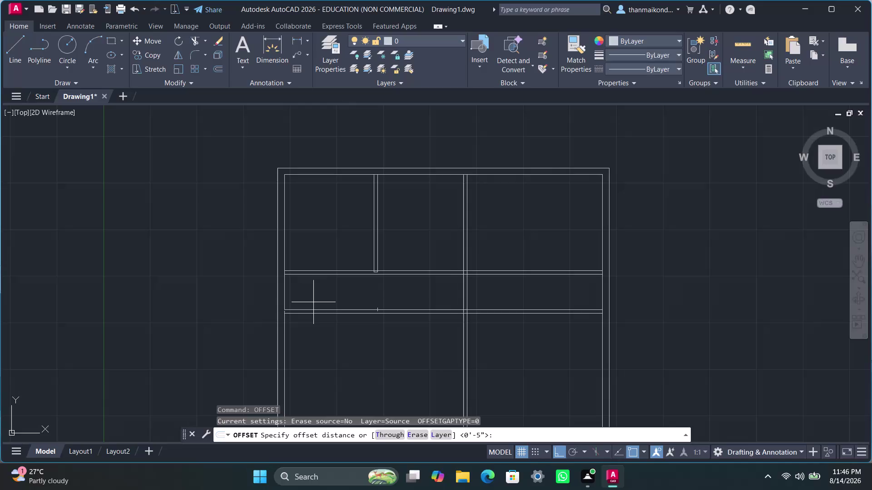
Offset the left inner wall line 5' to the right.
text(5')
key(Return)
click(285, 294)
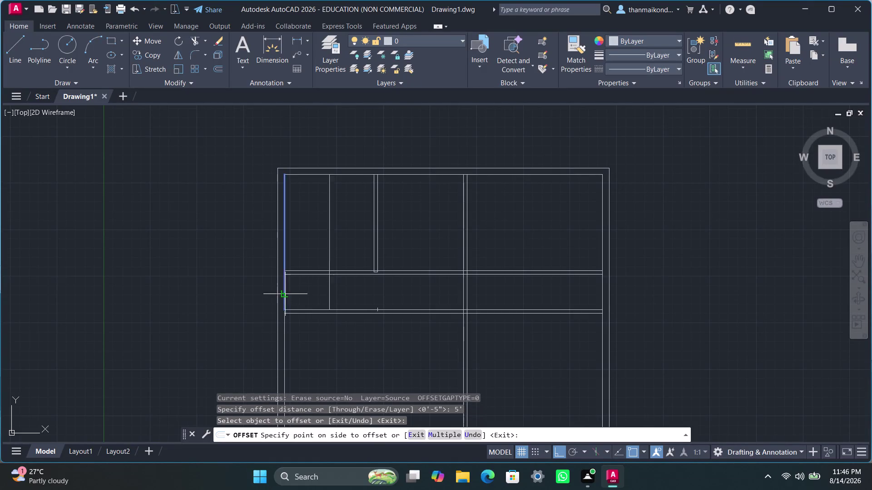
click(348, 291)
key(Escape)
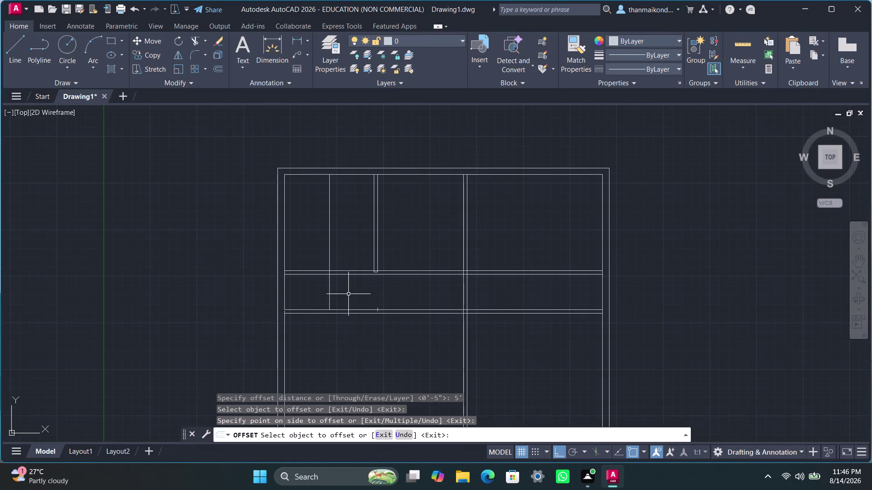
key(Escape)
Offset the new line 4.5" to the right to form the wall thickness.
key(o)
text(ffset)
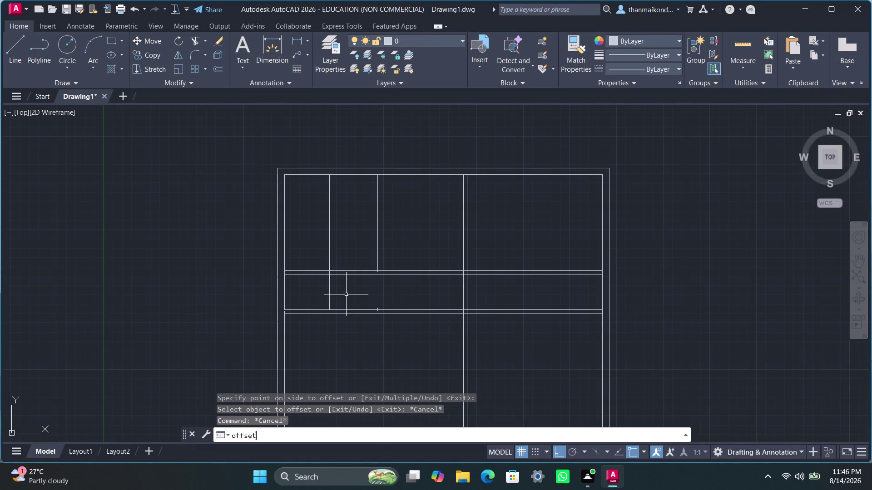
key(Return)
text(4)
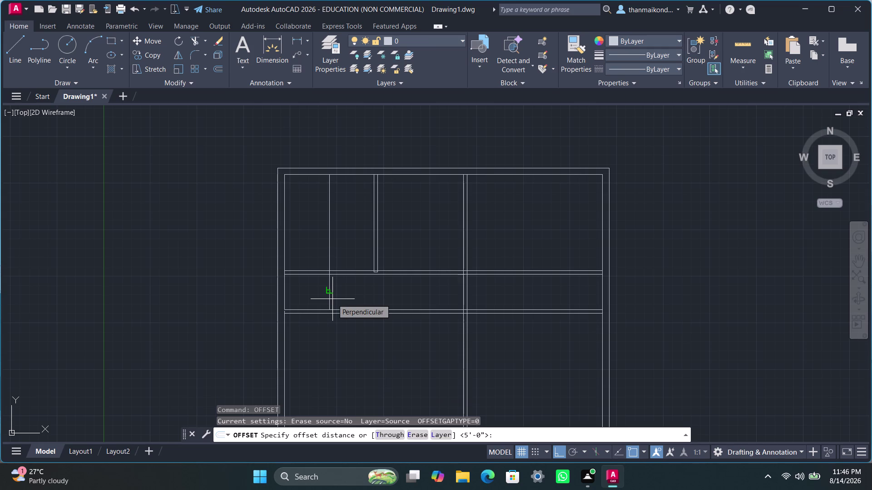
text(.5")
key(Return)
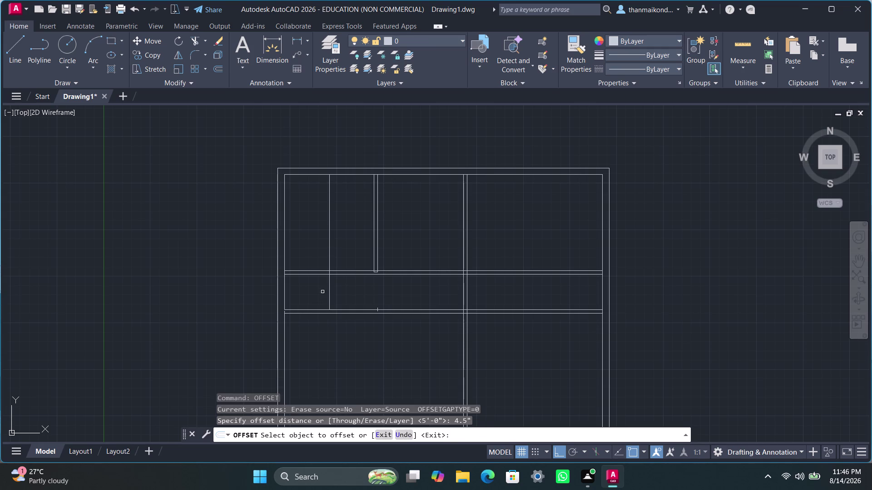
click(330, 287)
click(341, 288)
key(Escape)
key(Escape)
key(Escape)
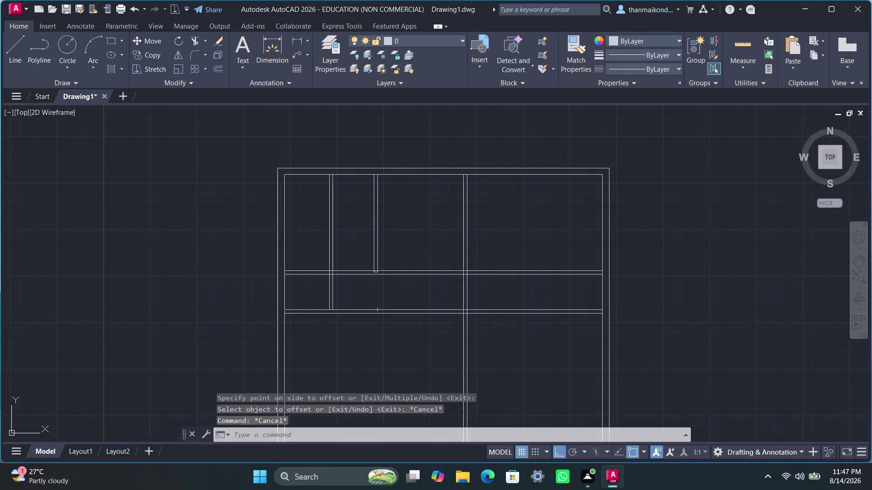
Trim the new wall and the middle band lines between rooms with fence selections.
text(trim)
key(Return)
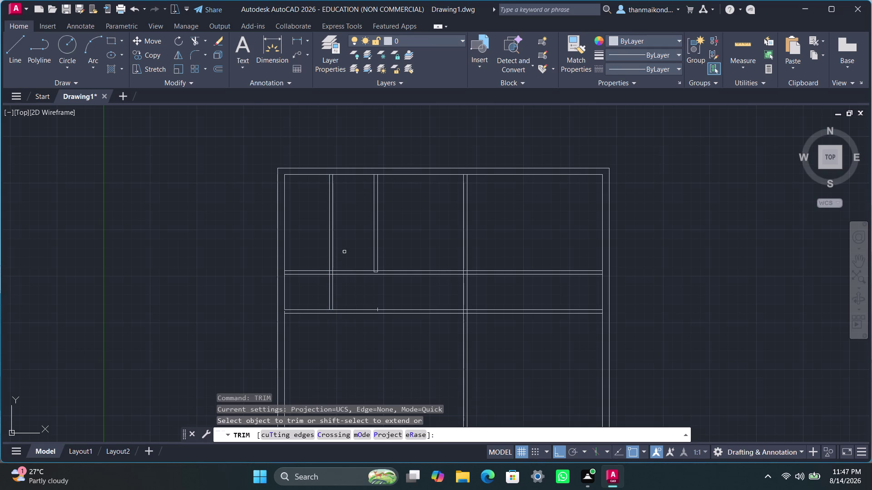
drag(310, 241, 356, 280)
drag(409, 261, 409, 283)
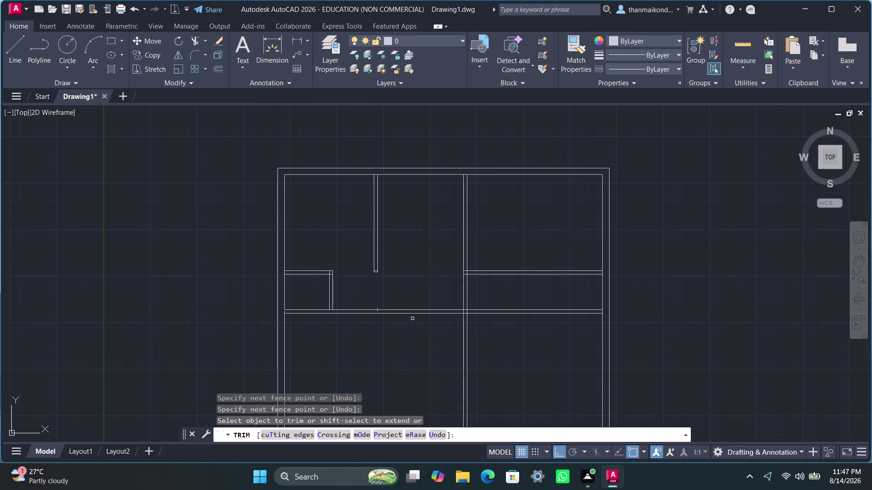
key(Escape)
key(Escape)
key(Escape)
key(Escape)
Trim away the leftover segment near the partition's lower end.
scroll(up, 3)
scroll(up, 3)
key(space)
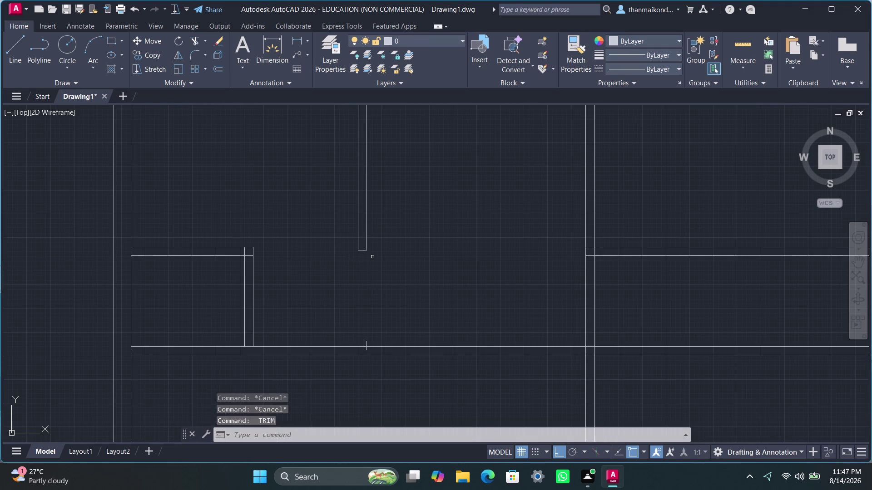
scroll(up, 3)
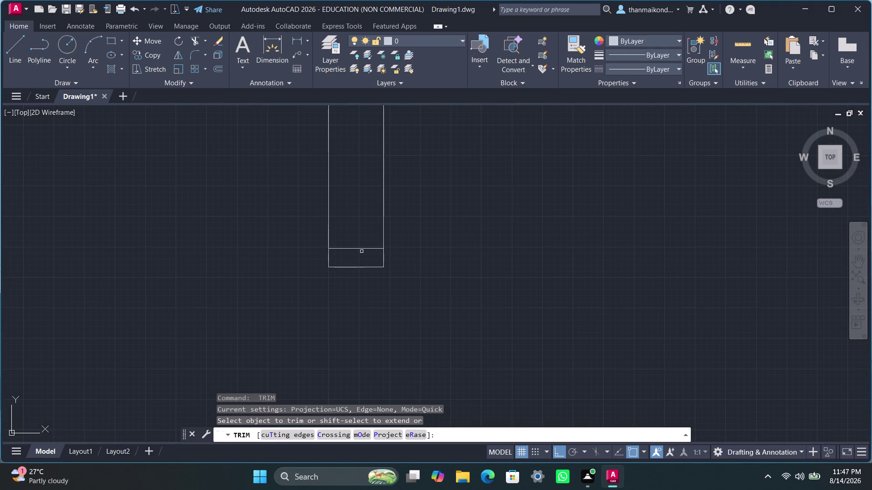
scroll(down, 3)
scroll(down, 3)
middle_drag(318, 314, 341, 315)
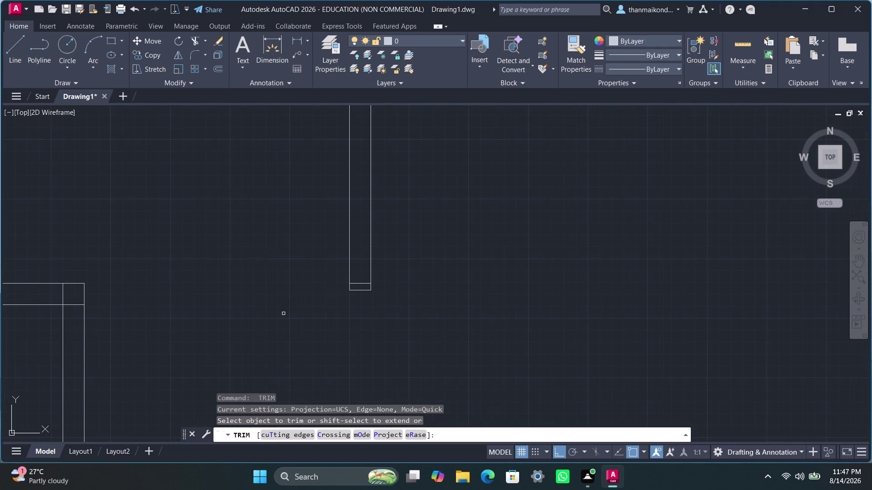
click(357, 291)
scroll(up, 3)
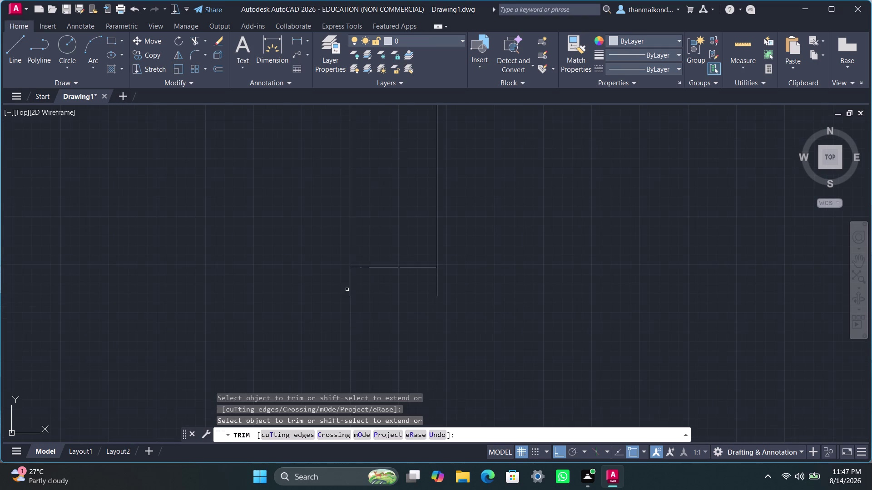
scroll(down, 3)
scroll(down, 3)
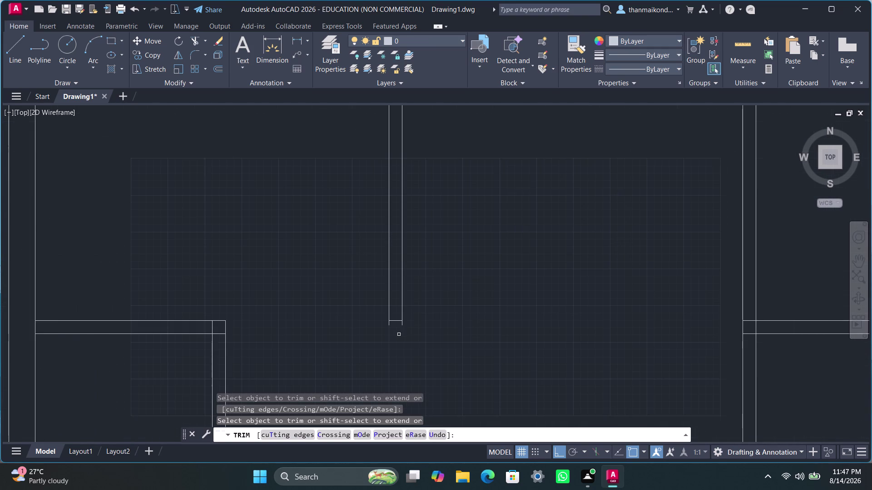
scroll(down, 3)
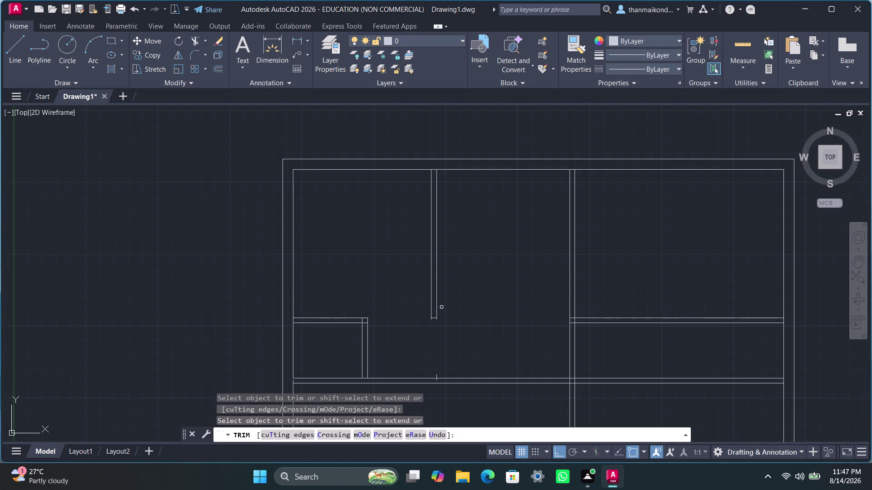
text(ext)
text(e)
key(Escape)
key(Escape)
key(Escape)
key(Escape)
key(Escape)
text(e)
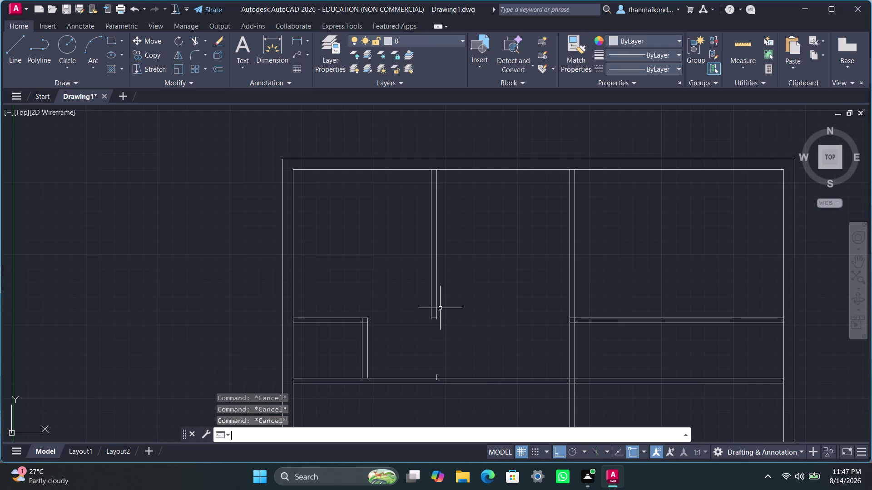
Extend the partition's left and right lines down to the lower corridor wall.
text(xtend)
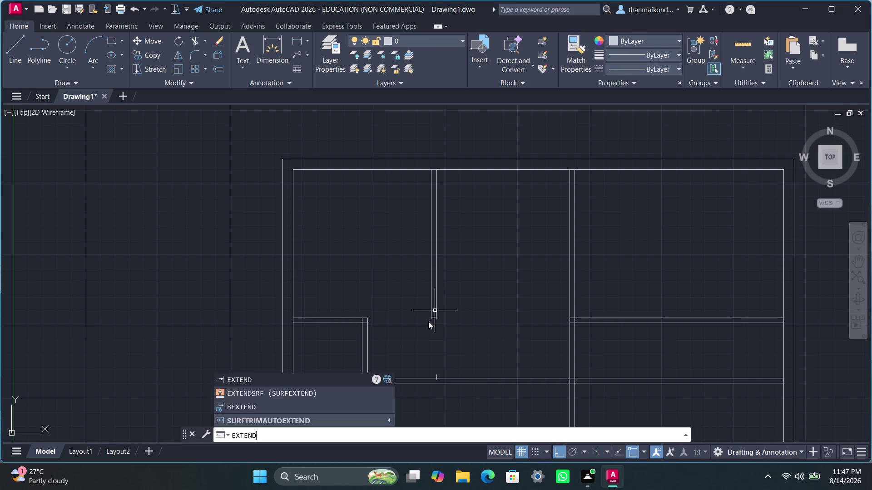
key(Return)
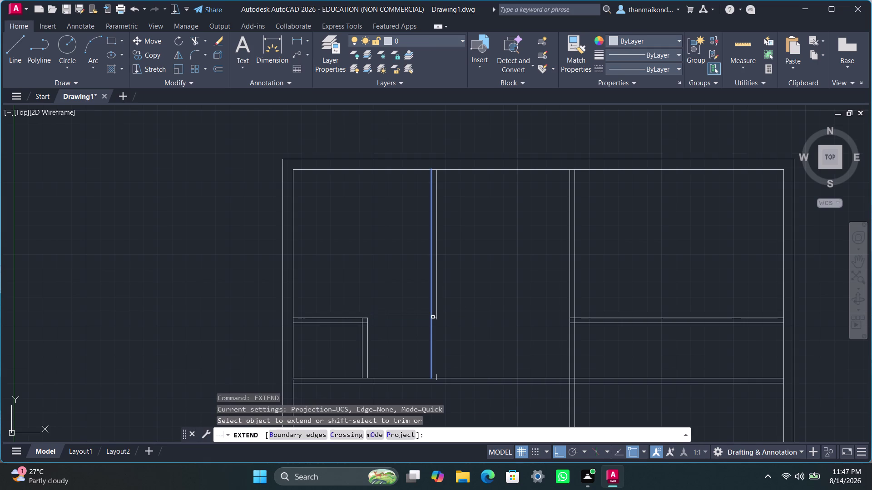
click(432, 317)
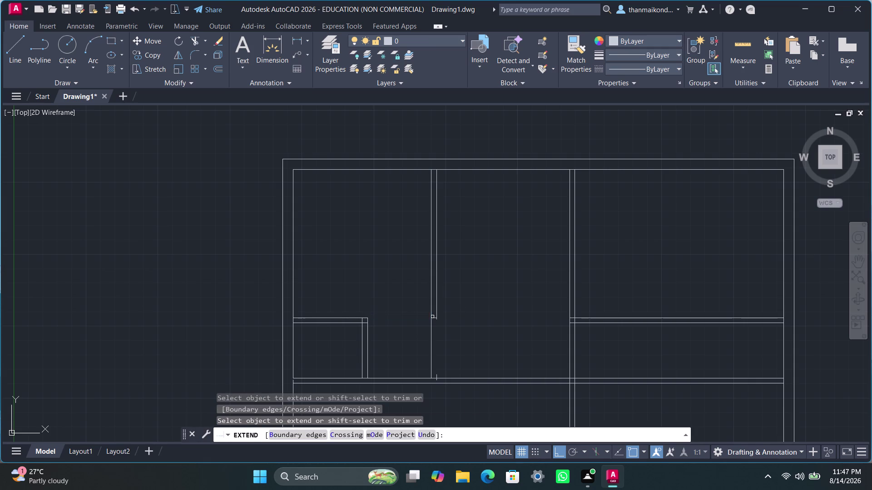
click(437, 313)
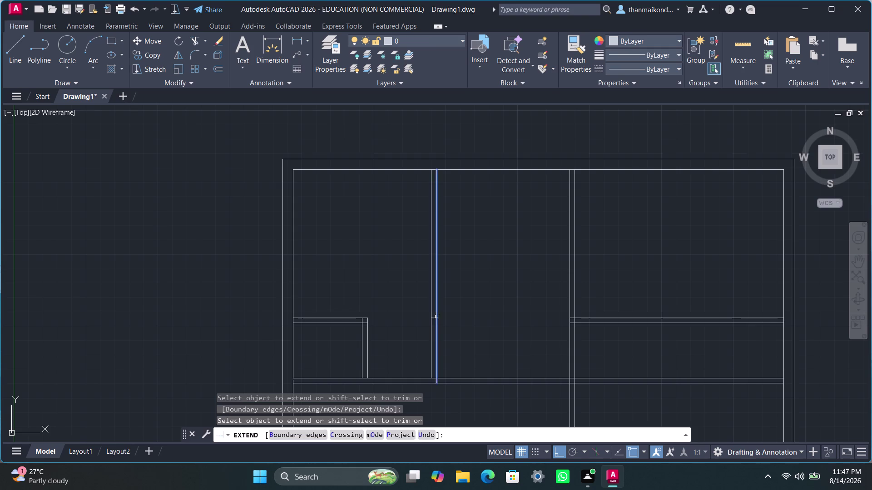
click(436, 371)
click(432, 368)
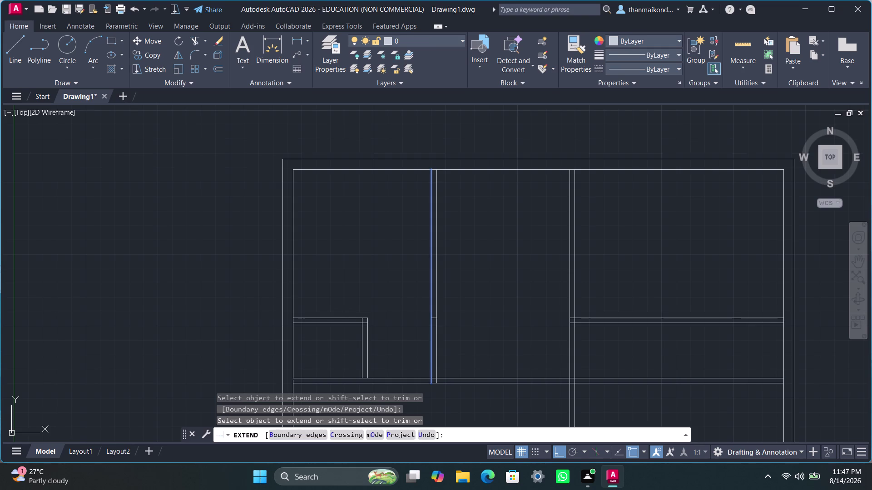
key(space)
double_click(450, 365)
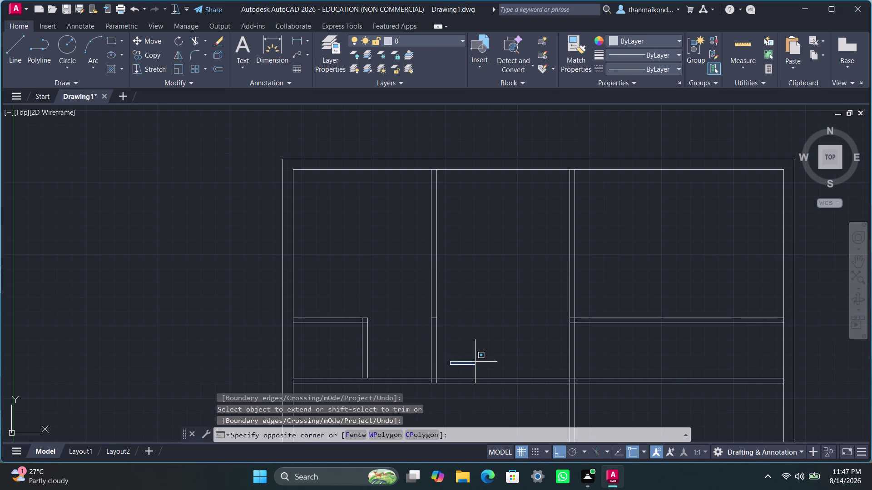
key(Escape)
key(Escape)
key(Escape)
key(Escape)
key(Escape)
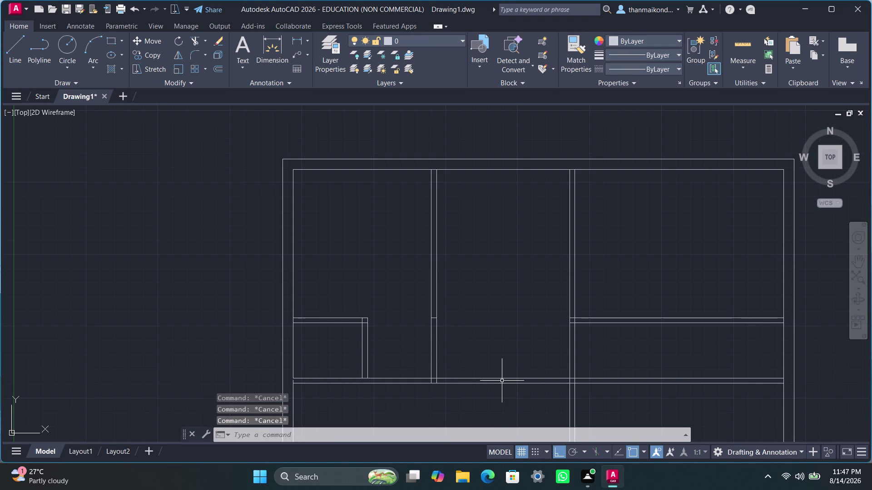
Trim the overlapping wall lines where the partition's foot meets the lower wall.
text(tri)
key(m)
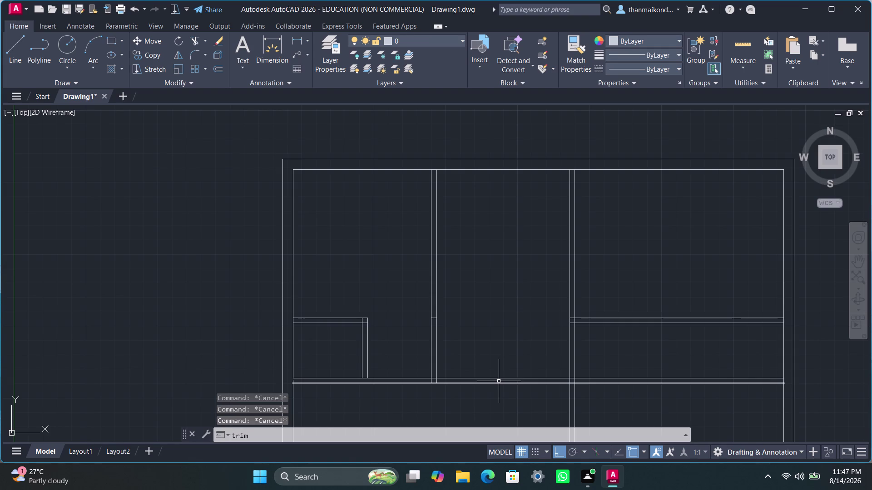
key(Return)
drag(498, 370, 500, 389)
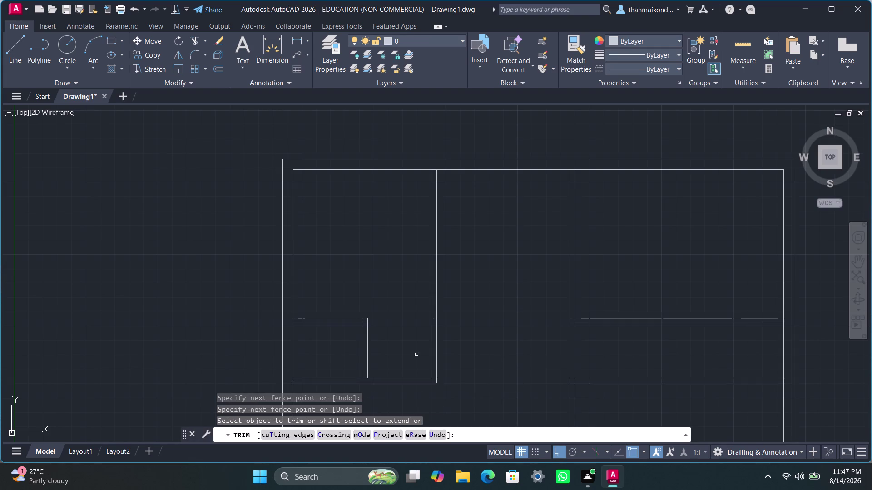
drag(417, 355, 443, 354)
scroll(up, 3)
drag(420, 371, 428, 373)
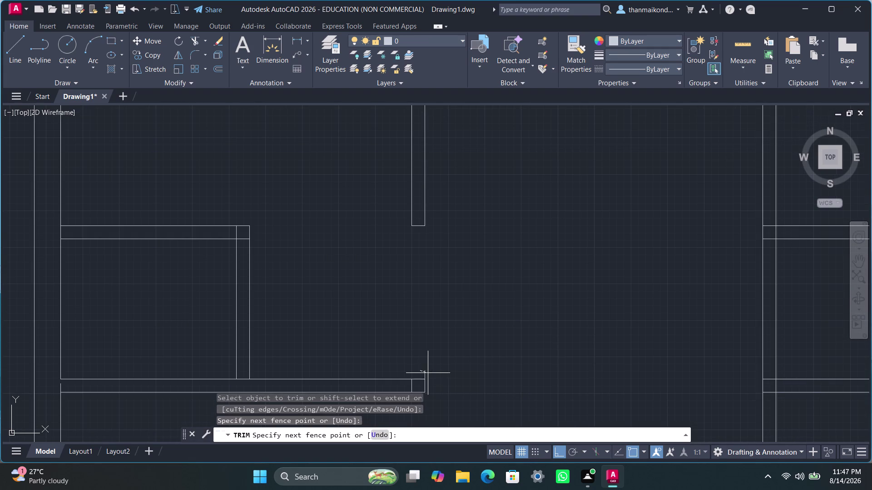
drag(428, 373, 432, 375)
scroll(up, 3)
drag(403, 383, 430, 388)
scroll(down, 3)
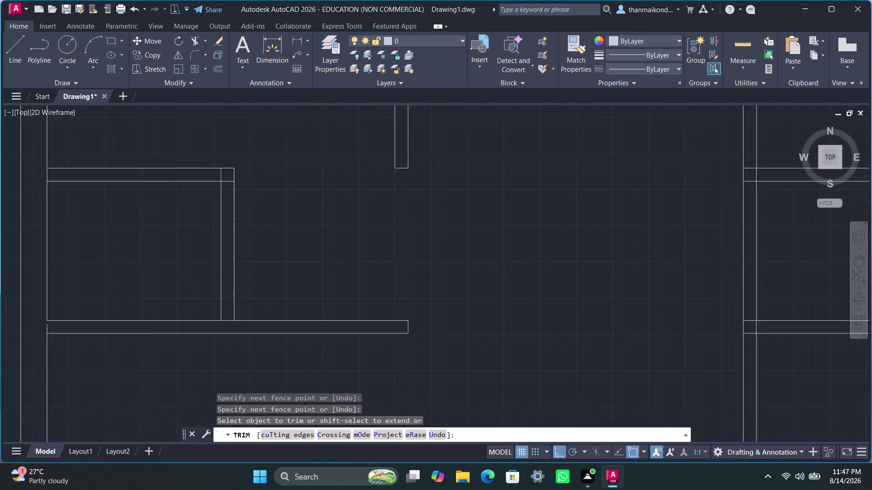
scroll(up, 3)
Trim the small room's wall lines, undoing one excess cut in its top wall.
drag(285, 295, 283, 320)
scroll(down, 3)
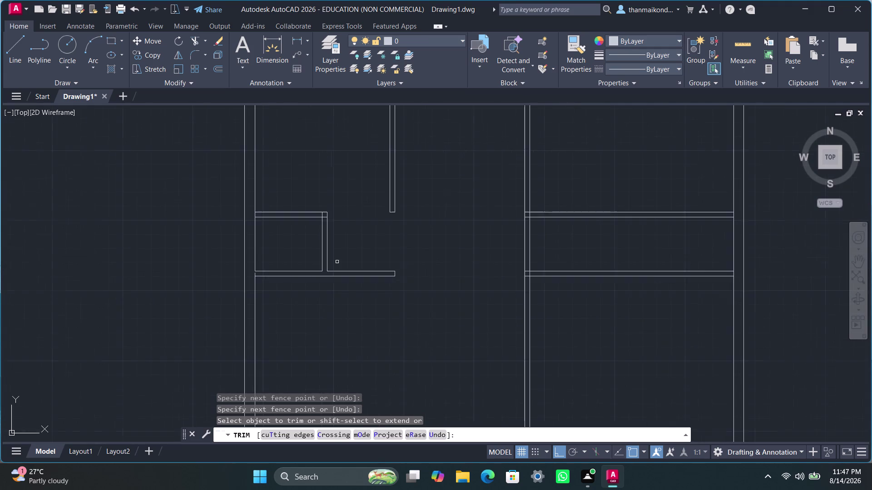
scroll(down, 3)
middle_drag(353, 261, 371, 279)
scroll(up, 3)
drag(352, 237, 357, 237)
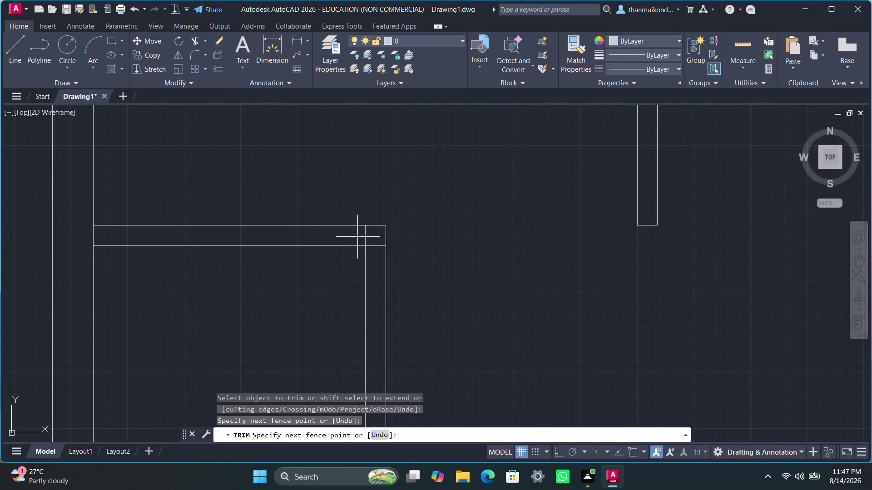
drag(357, 237, 363, 235)
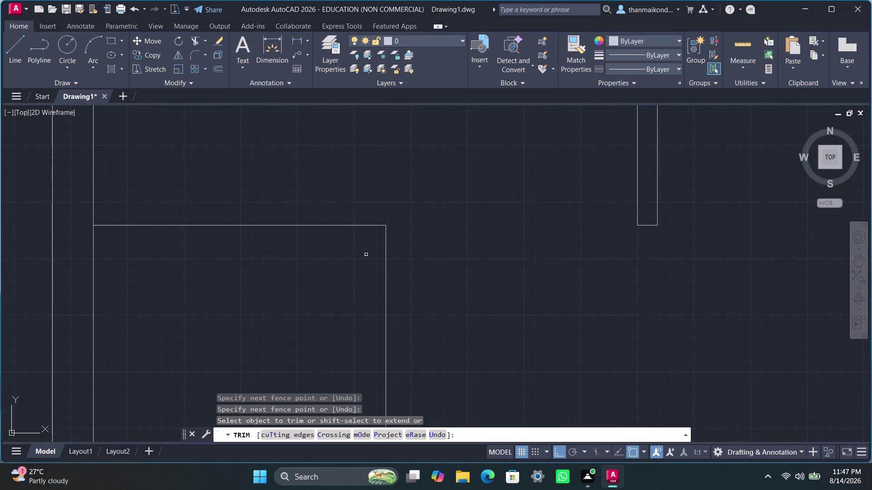
key(ctrl+z)
scroll(down, 3)
middle_drag(370, 272, 378, 303)
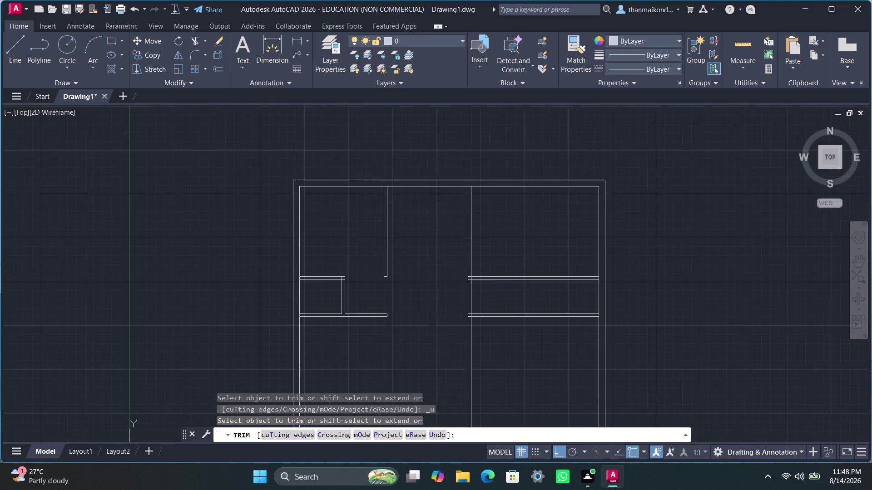
scroll(up, 3)
scroll(up, 3)
Cut the opening in the small room's top wall and trim the remaining wall junctions.
drag(328, 267, 361, 281)
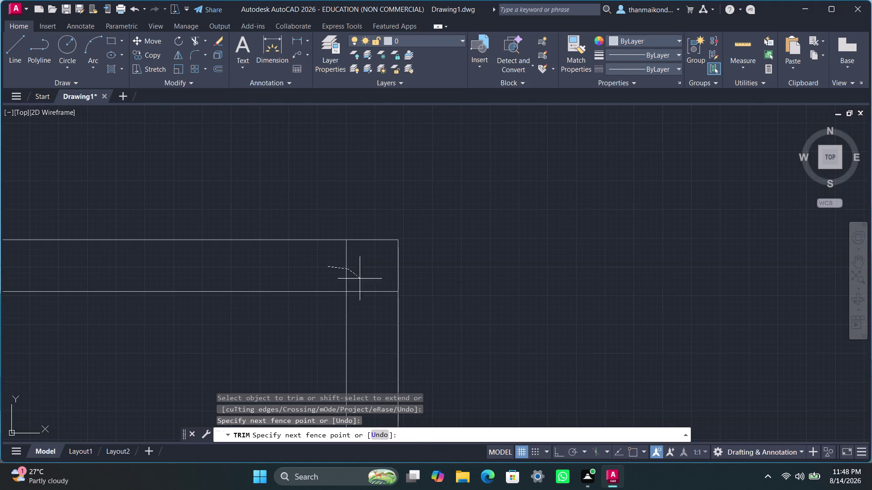
drag(362, 281, 371, 300)
scroll(down, 3)
middle_drag(279, 329, 391, 322)
scroll(up, 3)
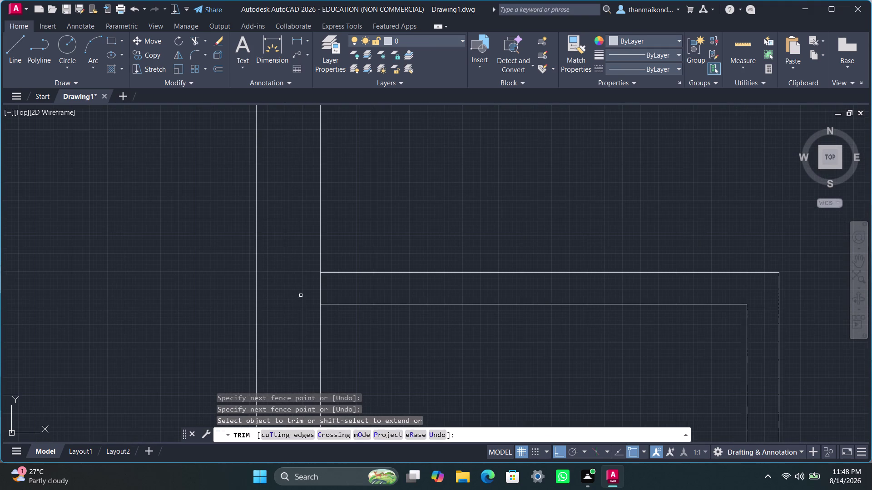
drag(300, 296, 354, 284)
scroll(down, 3)
middle_drag(375, 333, 375, 302)
scroll(up, 3)
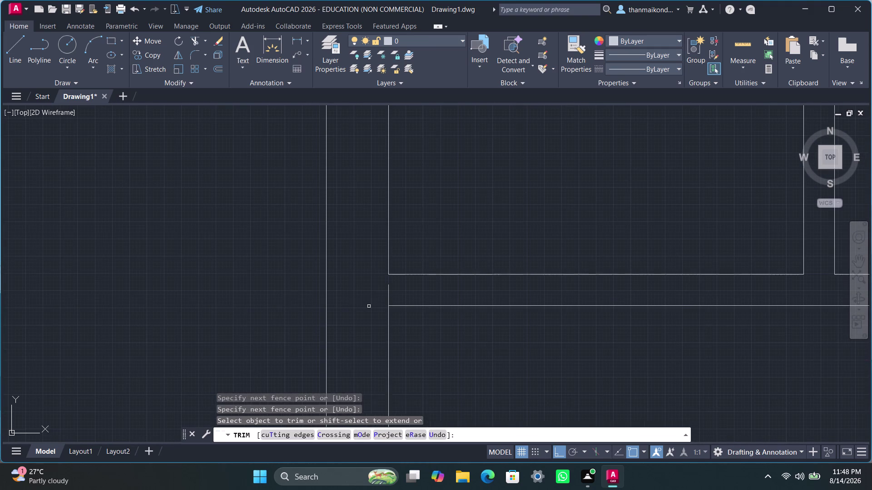
drag(370, 300, 409, 295)
scroll(down, 3)
middle_drag(477, 346, 388, 337)
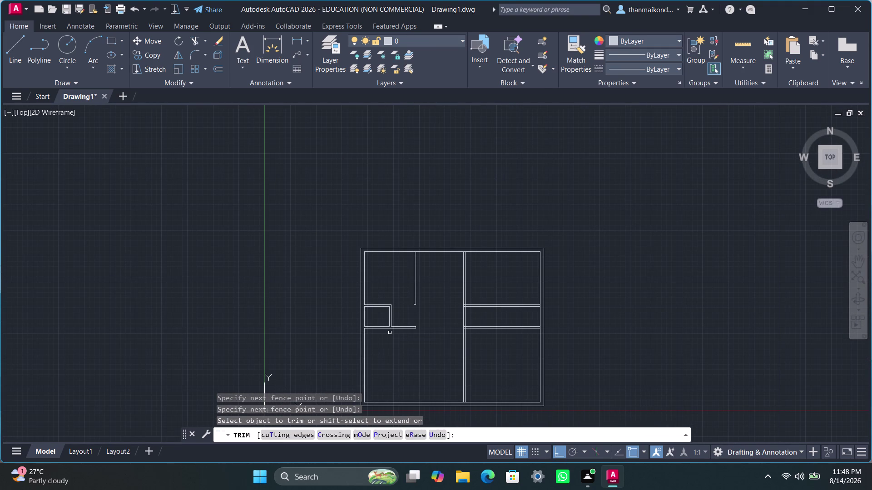
middle_drag(454, 310, 424, 318)
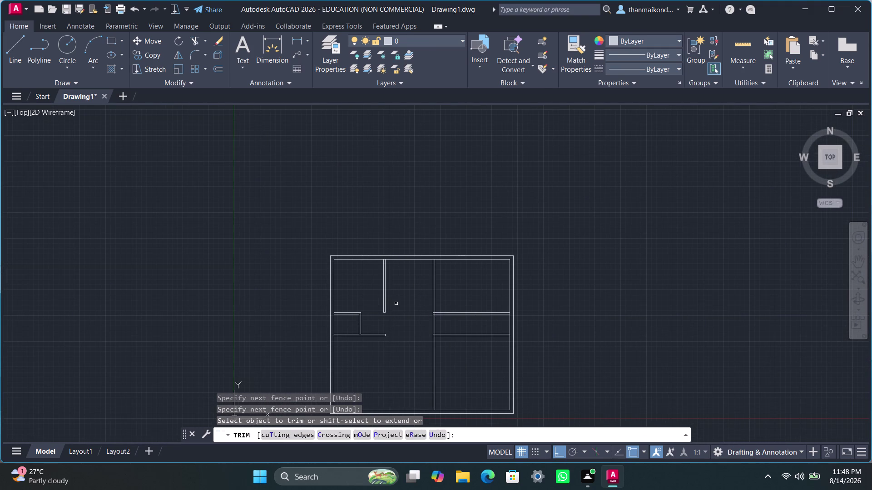
key(space)
key(space)
key(space)
scroll(up, 3)
scroll(up, 3)
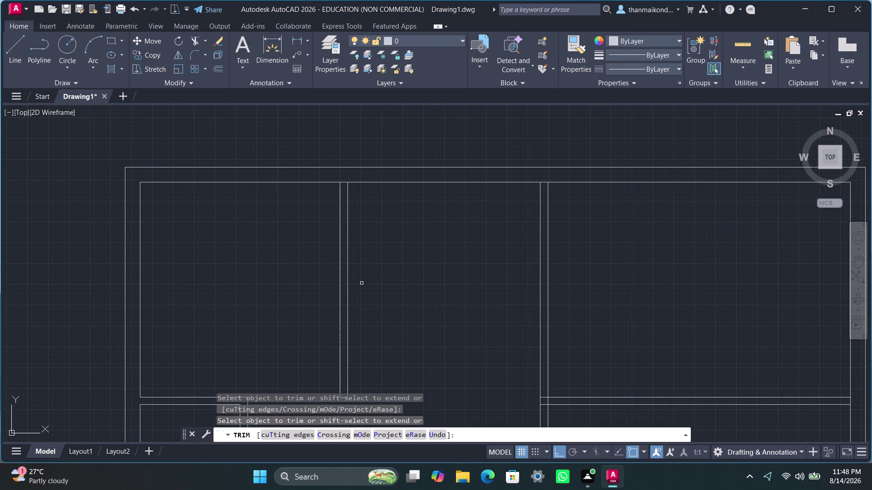
Offset the inner wall line 9'6" to the right to start the new partition.
key(Escape)
key(Escape)
key(Escape)
key(o)
text(ff)
key(Return)
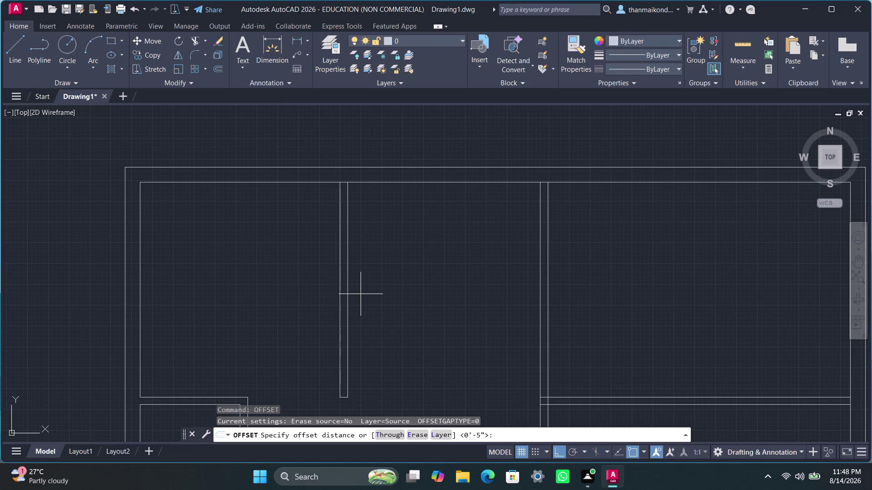
text(9')
key(6)
key(shift+quotedbl)
key(Return)
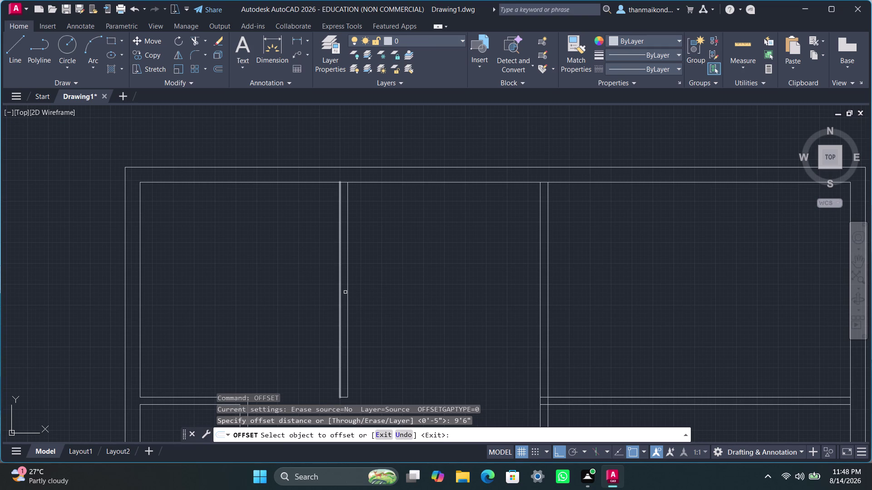
click(348, 288)
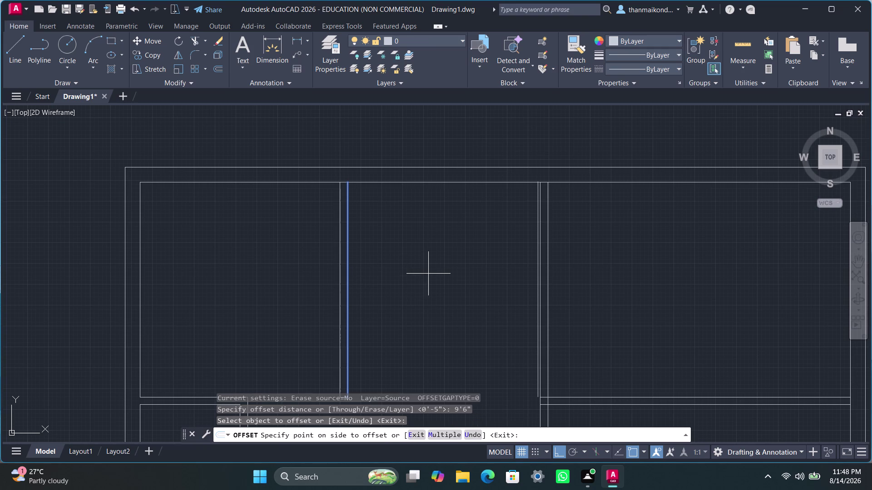
click(429, 274)
key(ctrl+z)
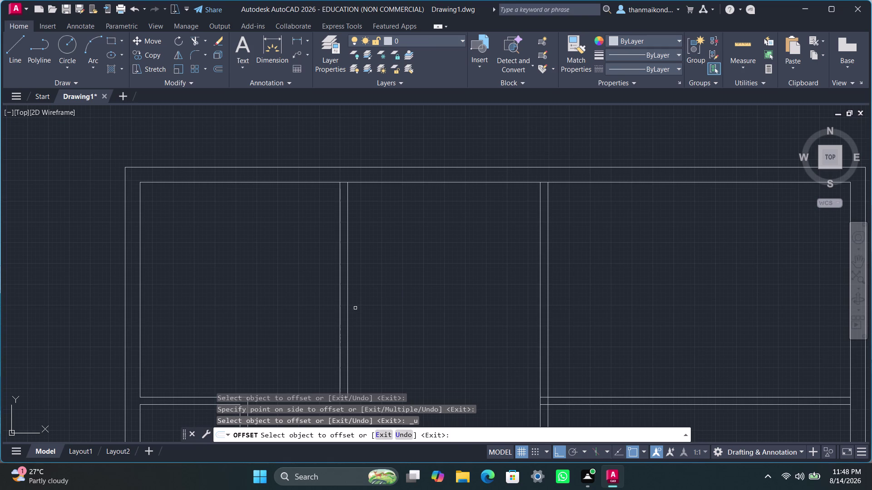
click(349, 310)
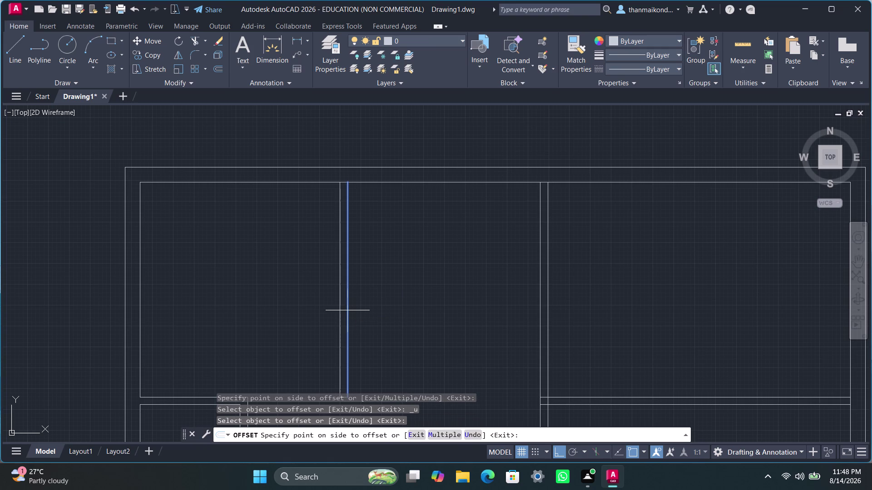
click(357, 312)
key(space)
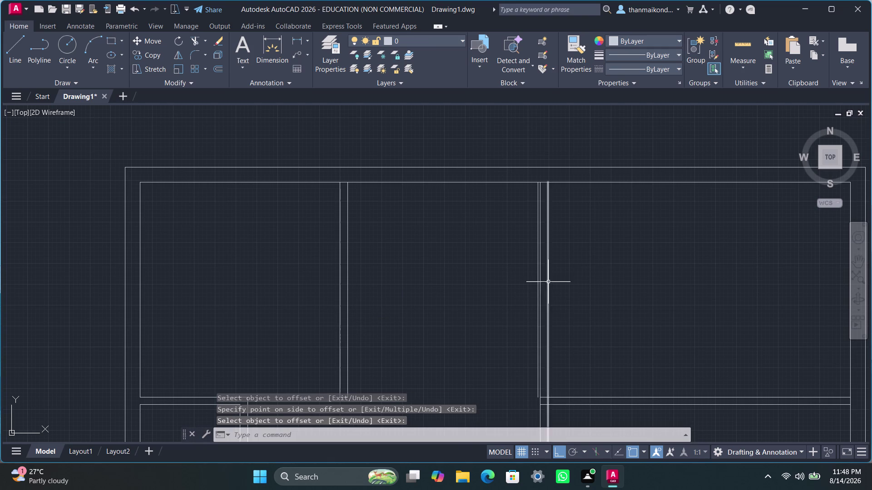
Delete the two unwanted extra lines near the new partition.
scroll(up, 3)
scroll(up, 3)
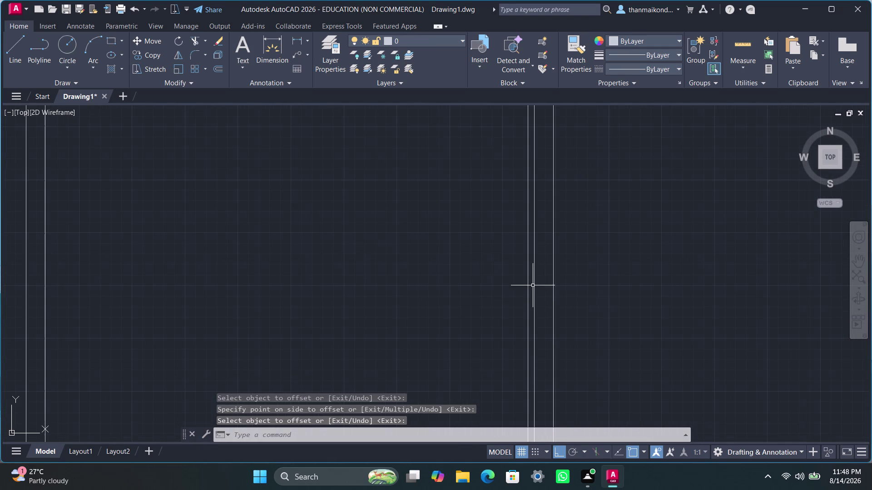
click(534, 279)
key(Delete)
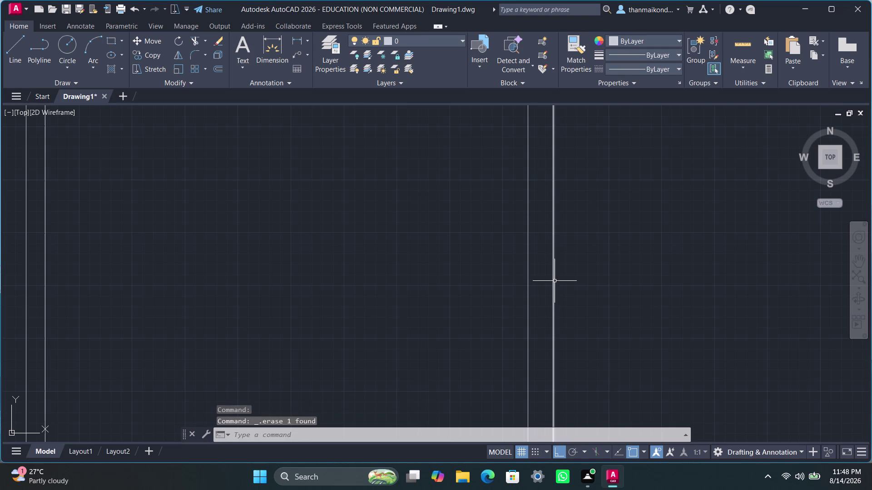
click(554, 281)
key(Delete)
scroll(down, 3)
scroll(up, 3)
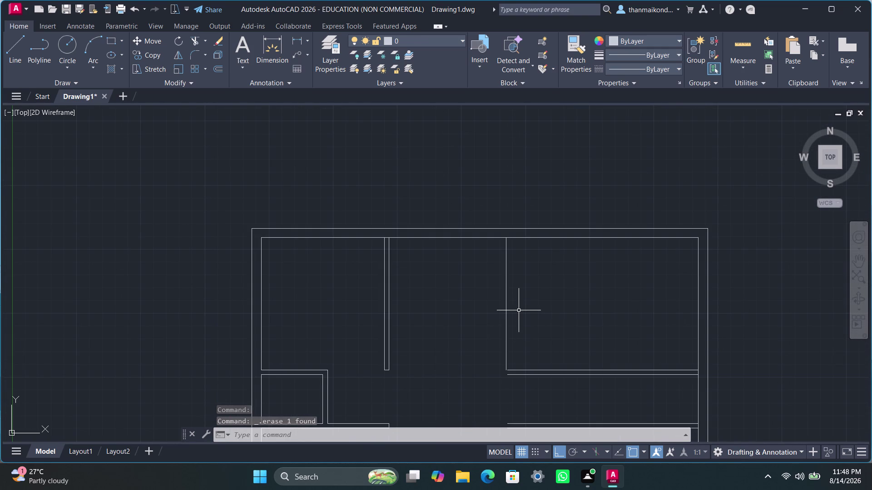
Offset the new partition line 4.5" to give the wall its thickness.
key(Escape)
key(Escape)
key(o)
text(ff)
key(Return)
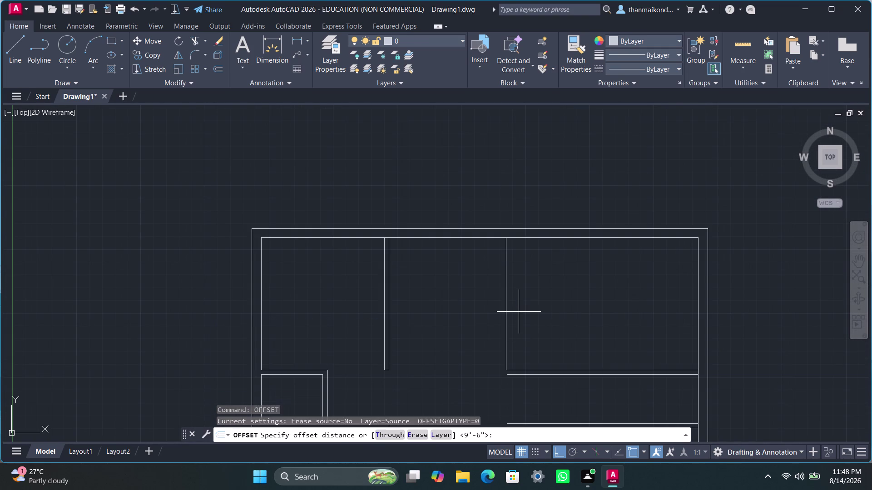
key(4)
text(.5)
key(shift+quotedbl)
key(Return)
click(507, 307)
click(528, 304)
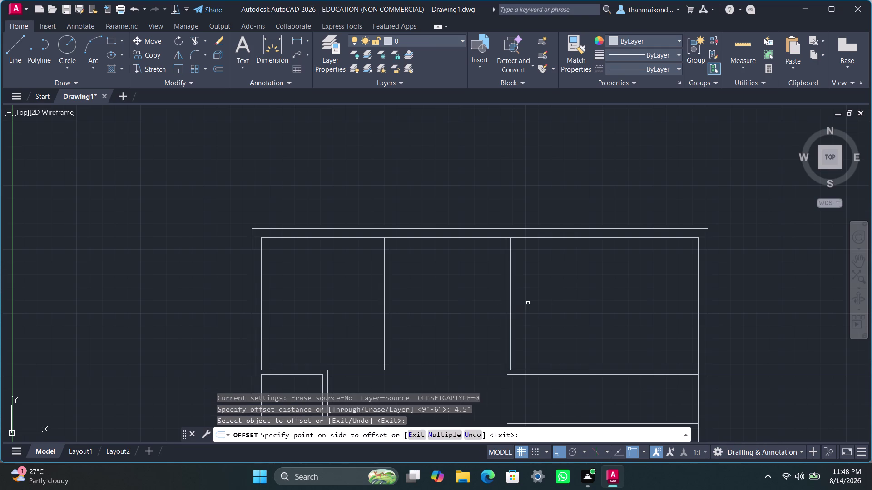
key(space)
Erase the leftover horizontal lines crossing the new 4.5" partition.
click(540, 374)
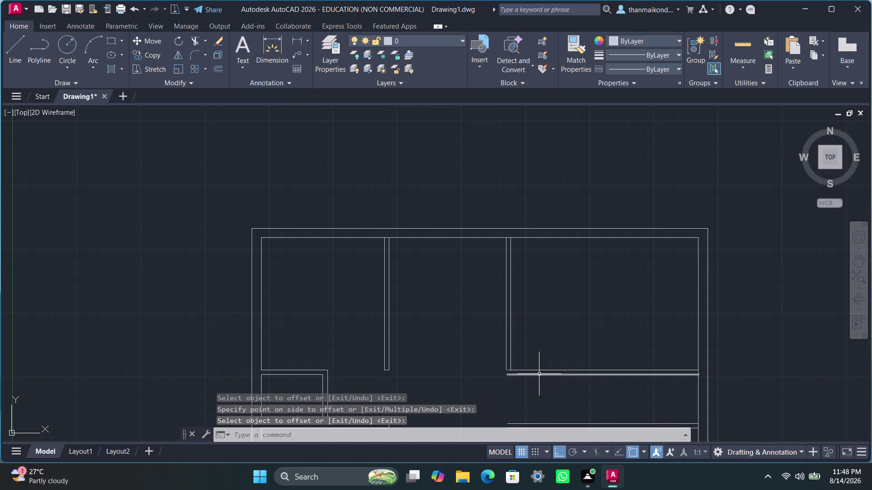
key(Delete)
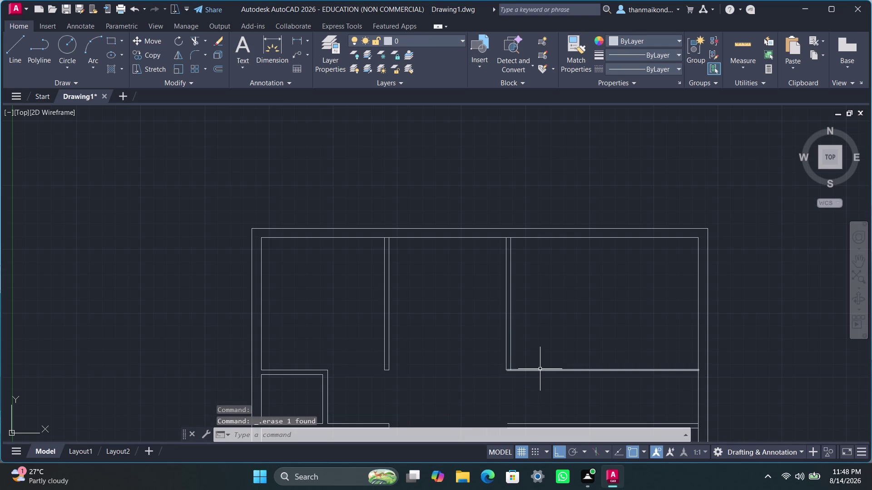
click(539, 369)
key(Delete)
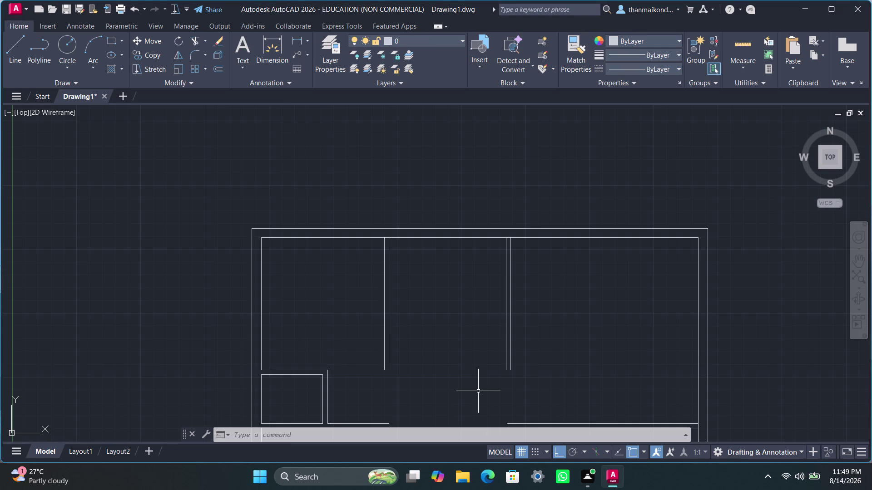
scroll(down, 3)
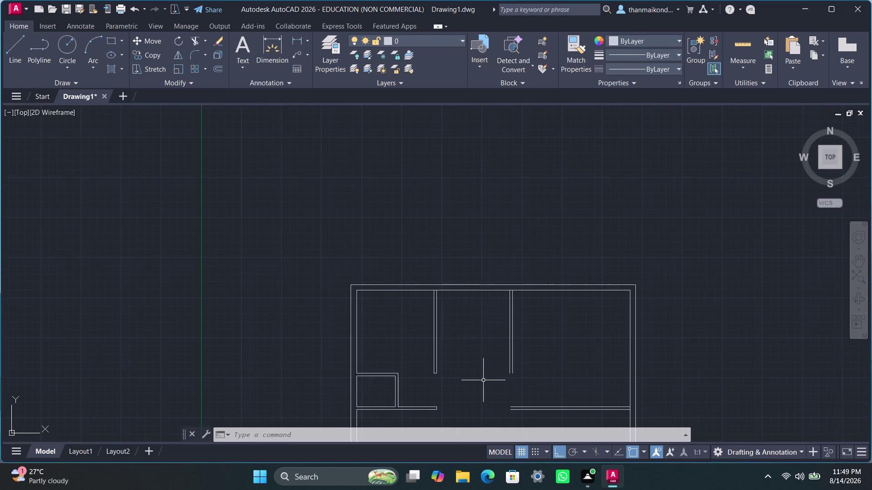
middle_drag(484, 380, 455, 362)
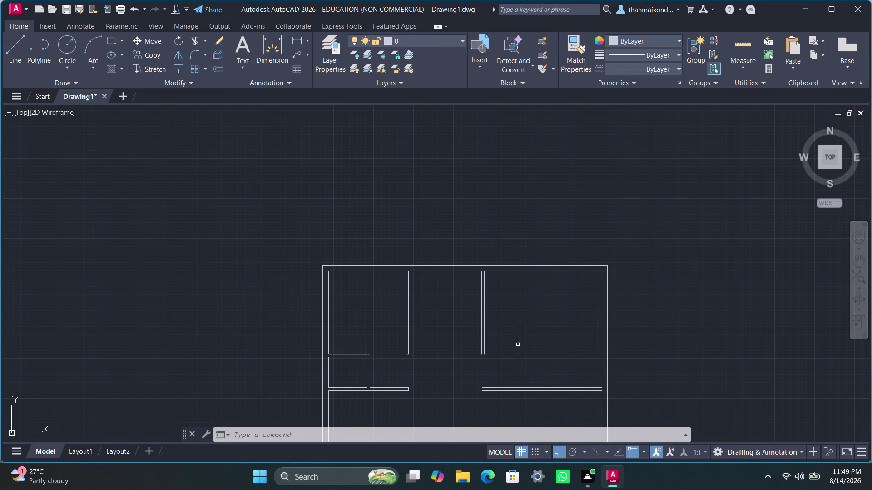
Offset the right partition line and the inner top wall line 15' each.
key(o)
text(f)
text(f)
key(Return)
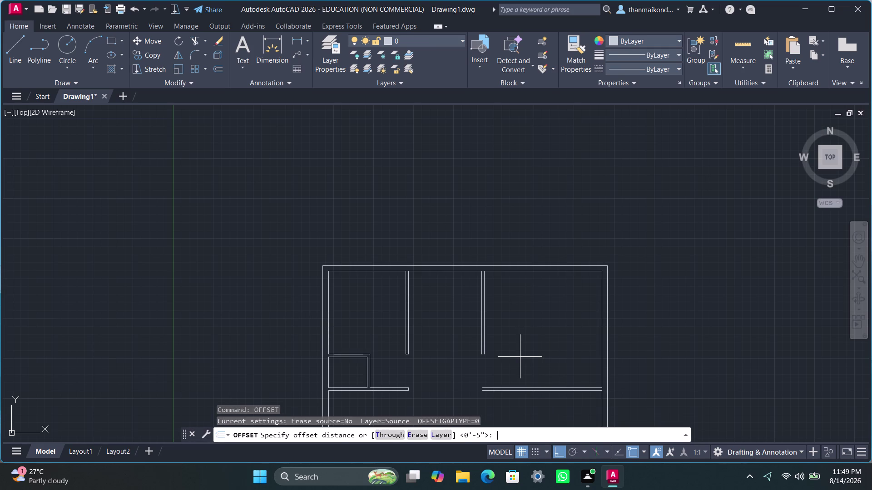
text(15)
key(apostrophe)
key(Return)
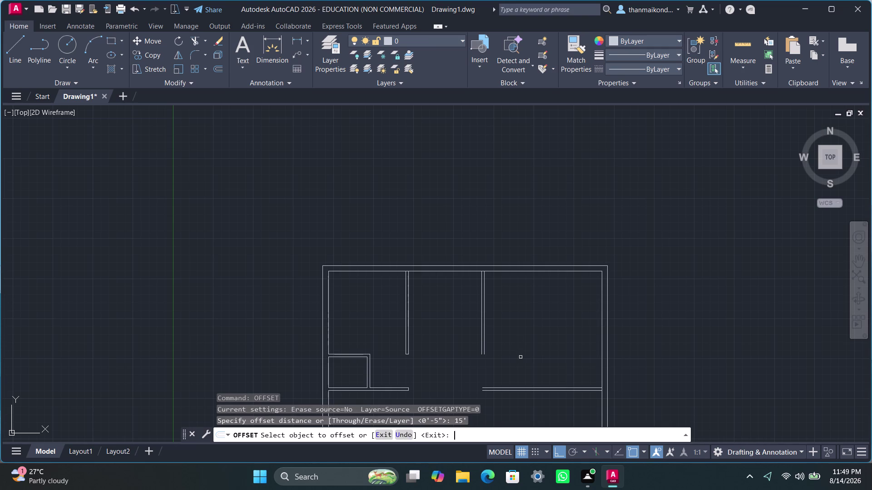
click(484, 327)
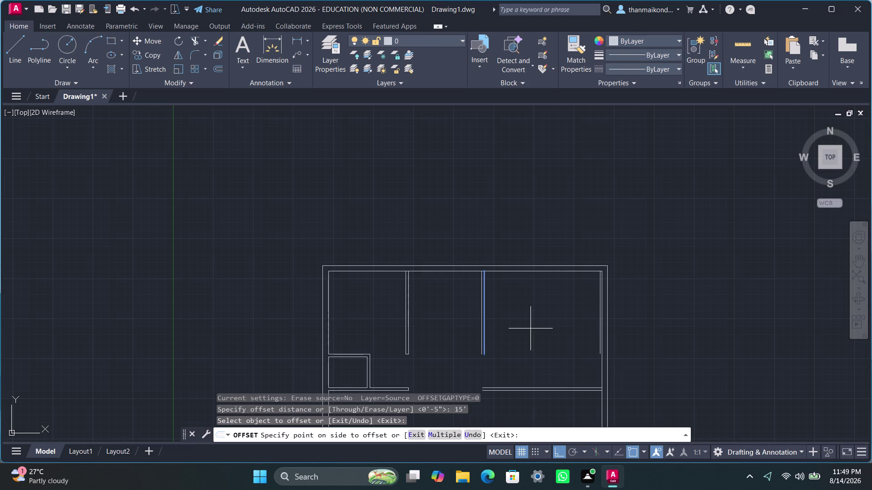
click(532, 330)
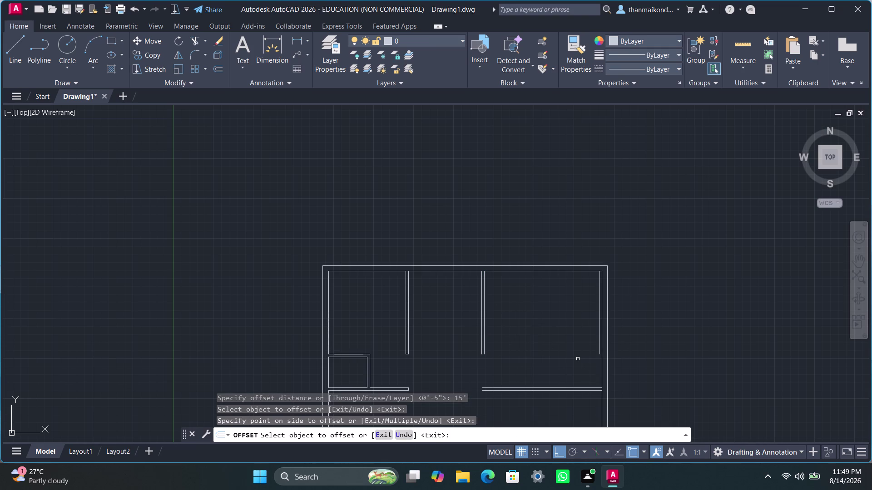
click(544, 272)
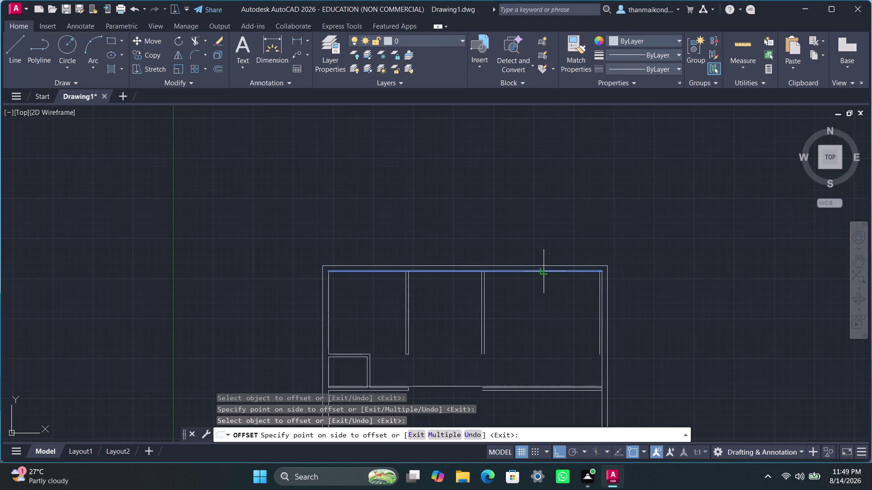
click(545, 337)
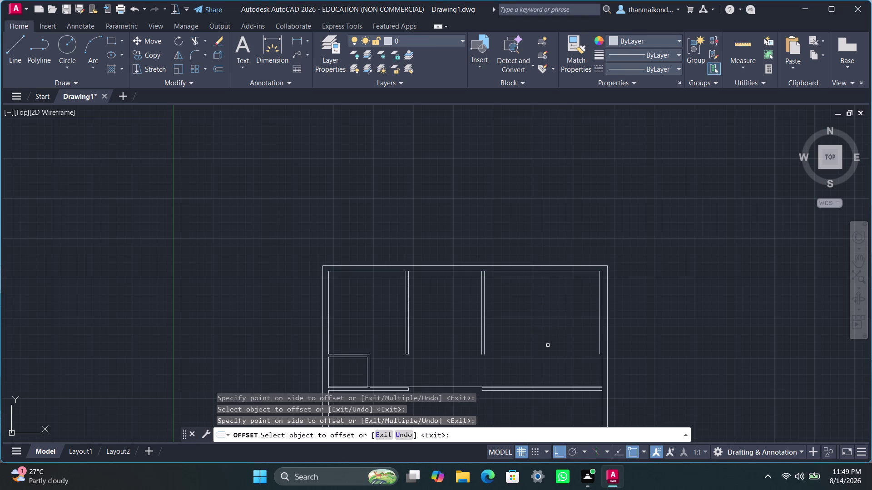
key(space)
Delete an unwanted horizontal line in the upper rooms.
scroll(up, 3)
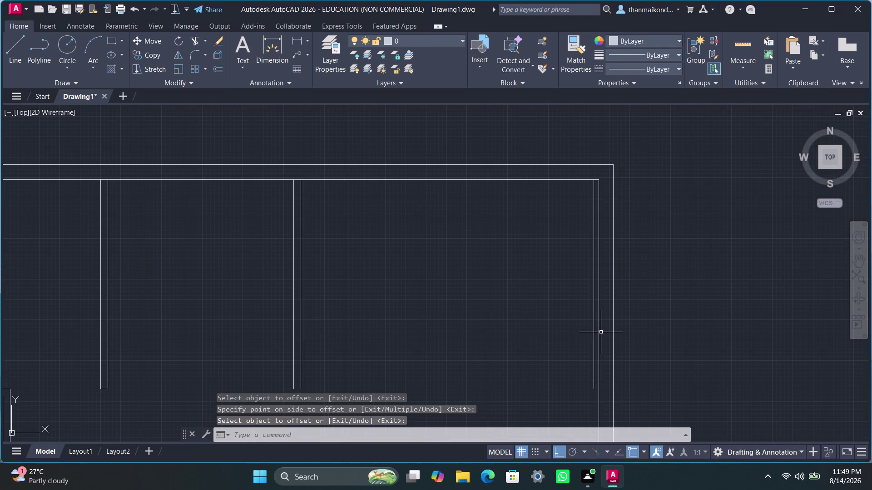
scroll(down, 3)
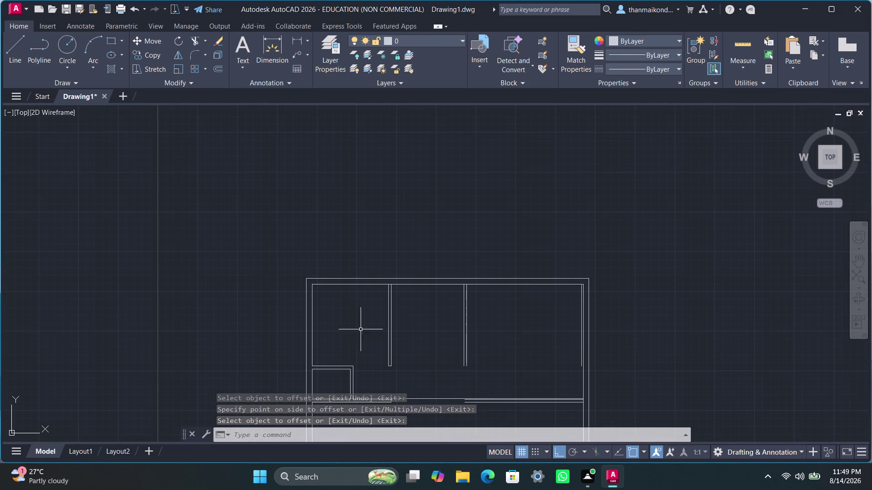
scroll(down, 3)
middle_drag(448, 313, 448, 313)
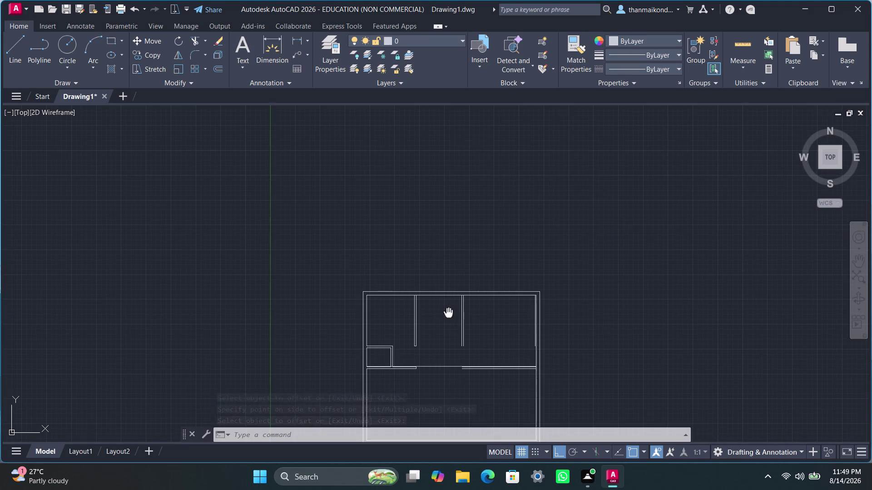
middle_drag(448, 313, 436, 272)
scroll(up, 3)
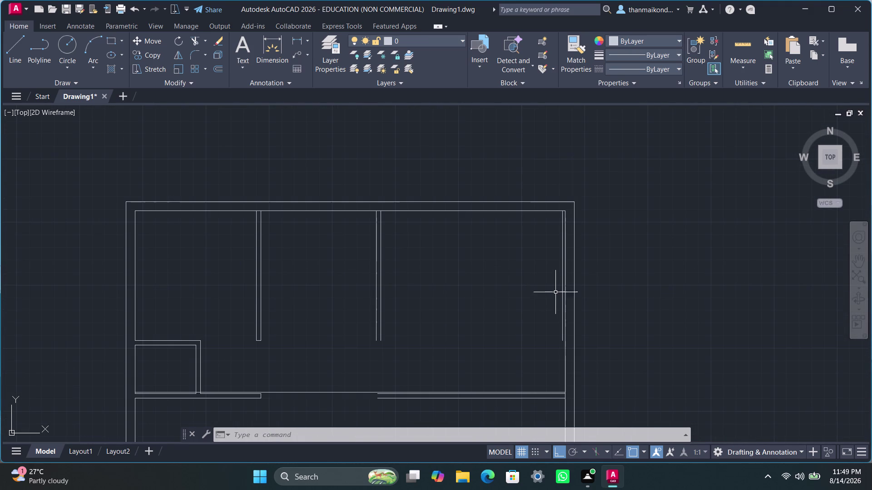
click(561, 279)
key(Delete)
Erase the stray wall line at the cross wall to leave the doorway gap.
scroll(down, 3)
middle_drag(501, 362, 498, 336)
scroll(up, 3)
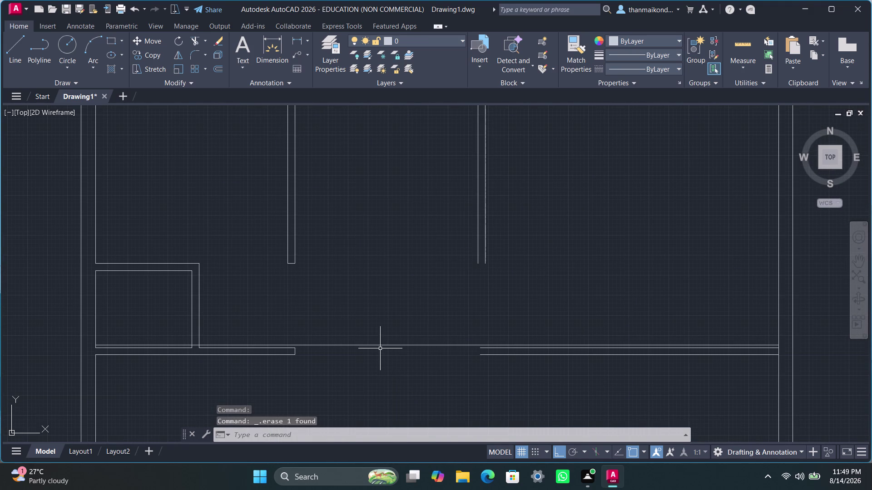
click(377, 345)
key(Delete)
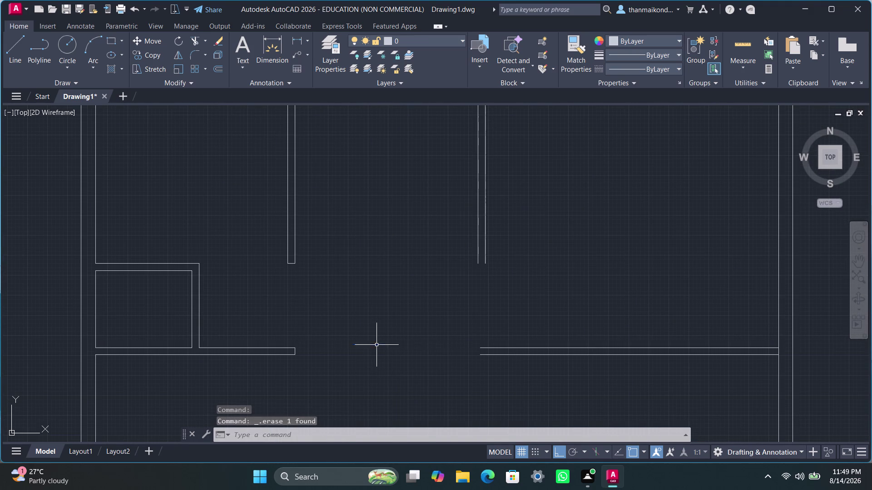
scroll(down, 3)
middle_drag(392, 337, 377, 319)
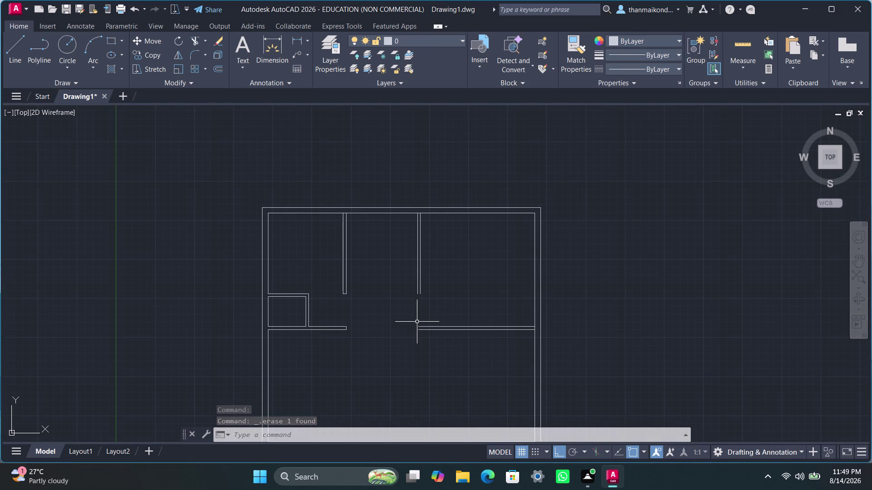
scroll(up, 3)
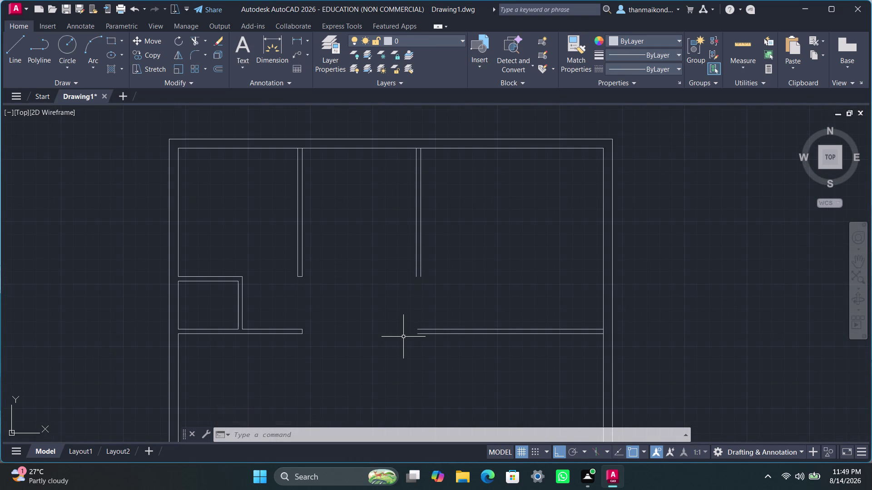
Extend the right wall's left line and the horizontal wall line until they meet.
key(e)
text(xt)
text(en)
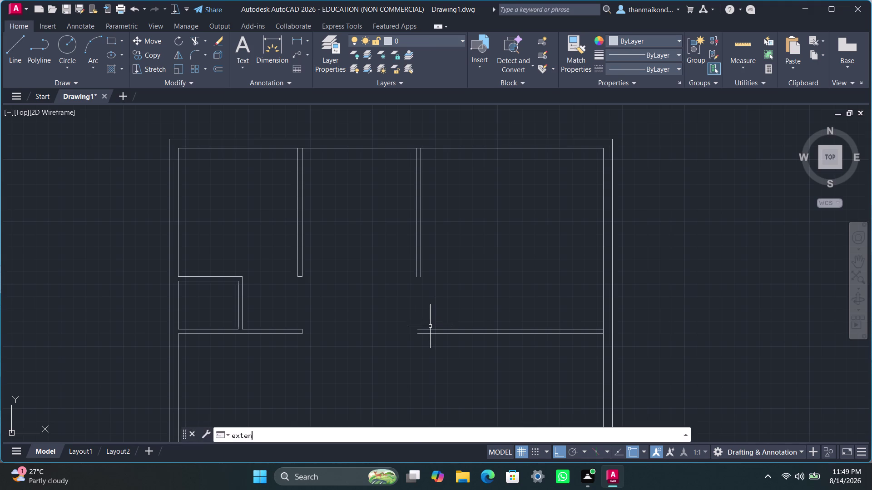
key(d)
key(Return)
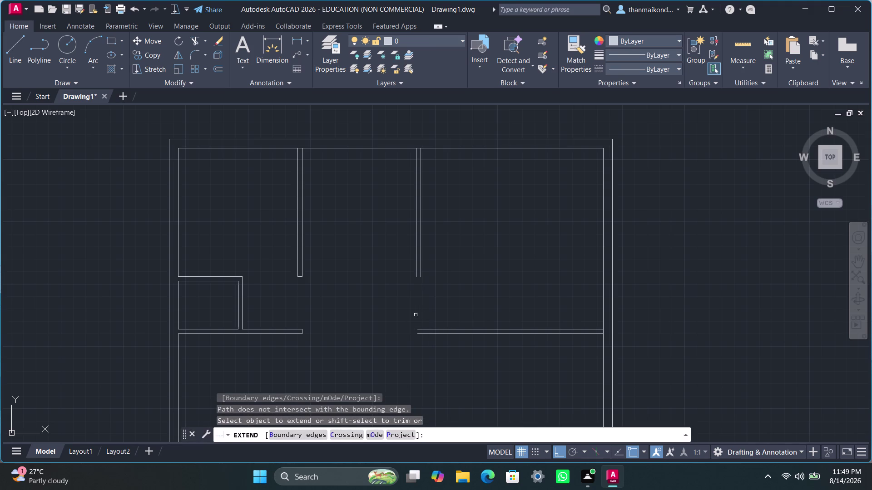
click(417, 330)
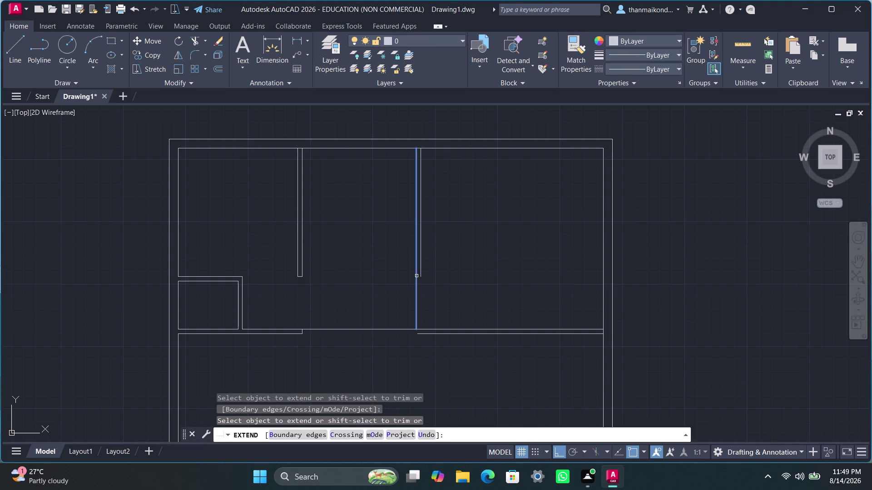
click(415, 276)
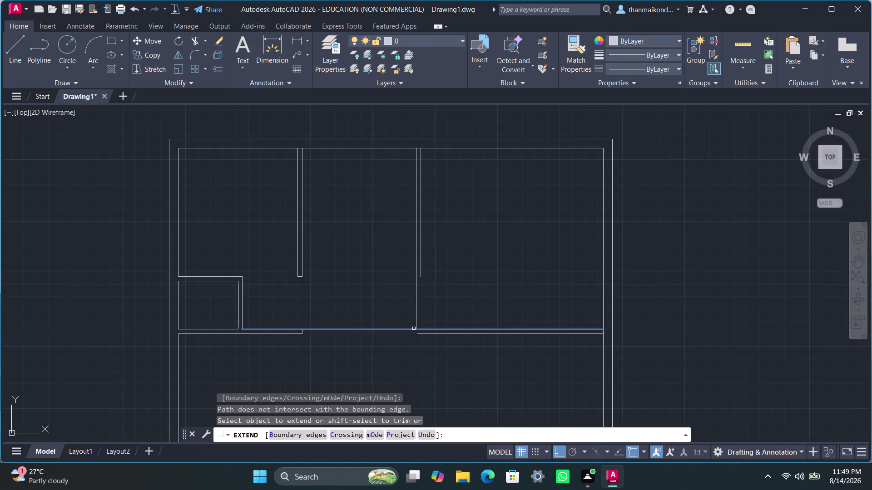
click(421, 334)
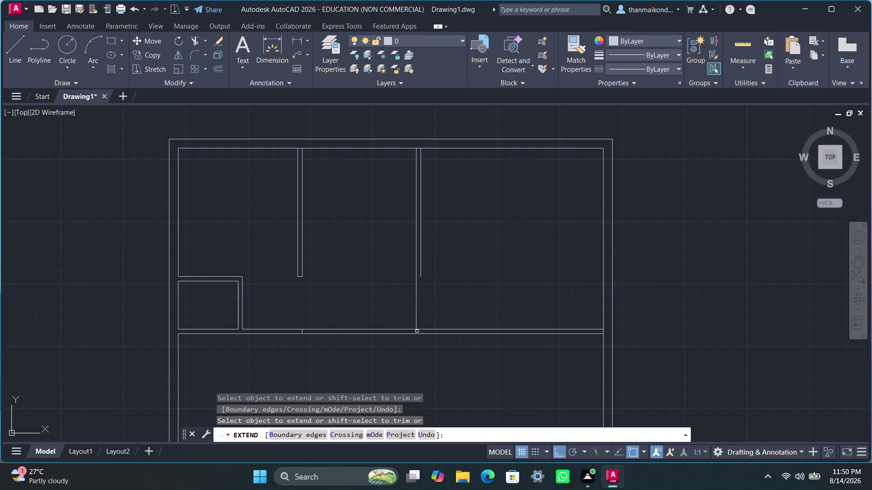
click(417, 327)
key(Escape)
key(Escape)
key(Escape)
key(Escape)
Trim the extra horizontal line left of the new corner.
text(t)
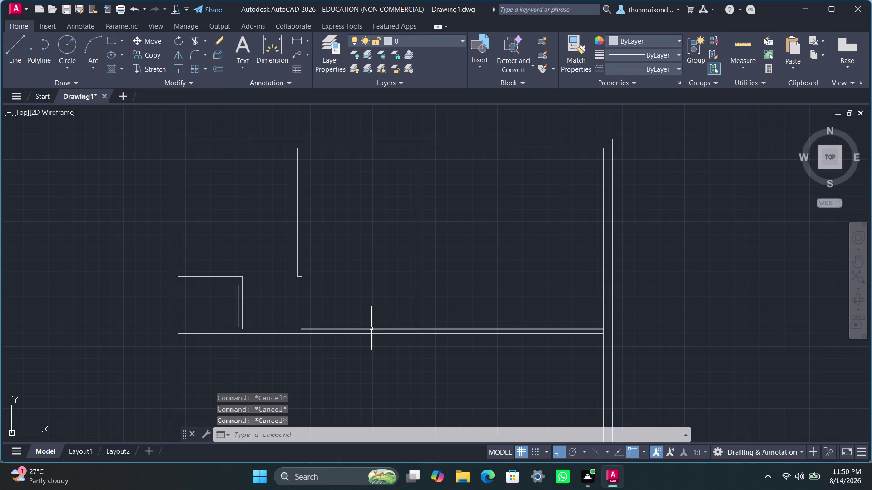
text(ri)
key(m)
key(Return)
drag(365, 321, 374, 352)
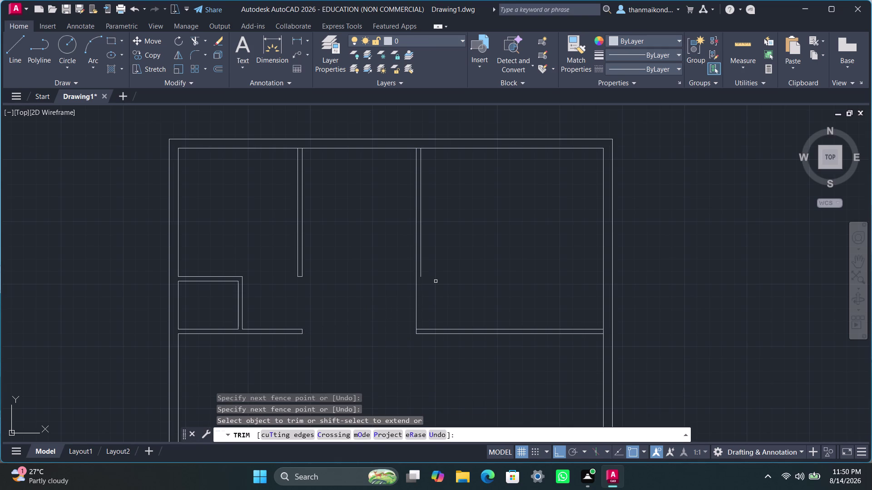
Draw a cap line closing the end of the right interior wall.
key(space)
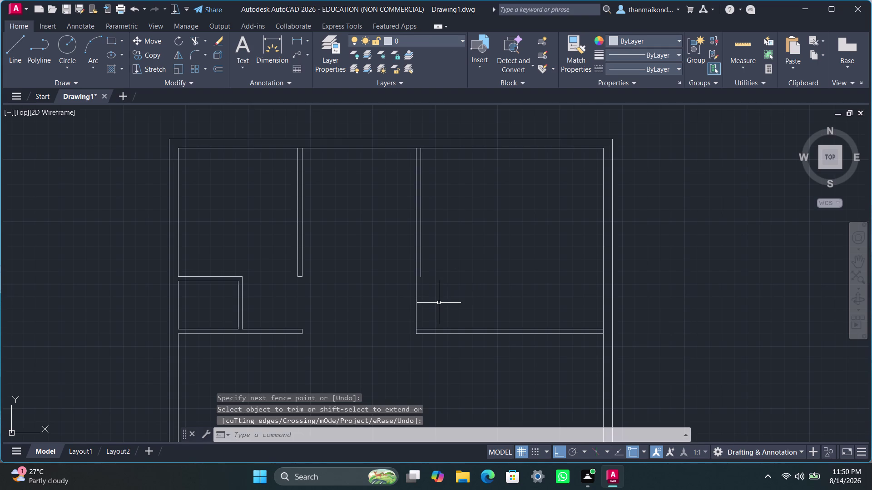
key(Escape)
key(Escape)
key(Escape)
key(Escape)
key(Escape)
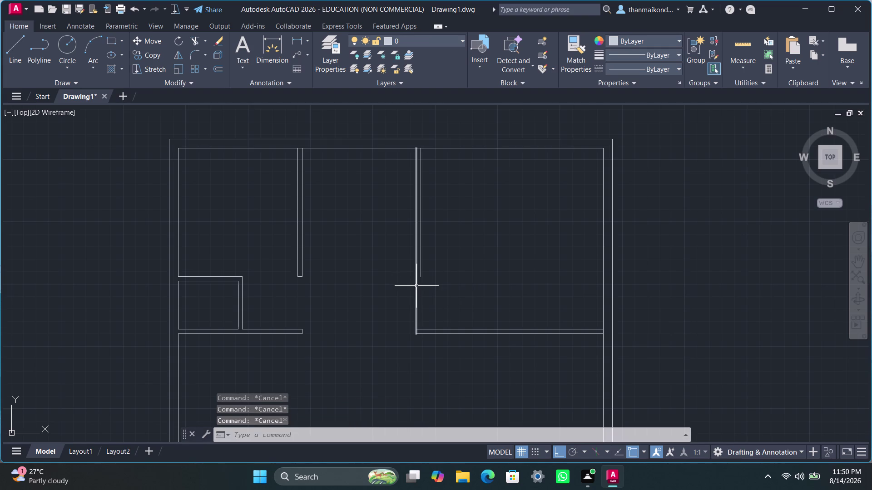
key(l)
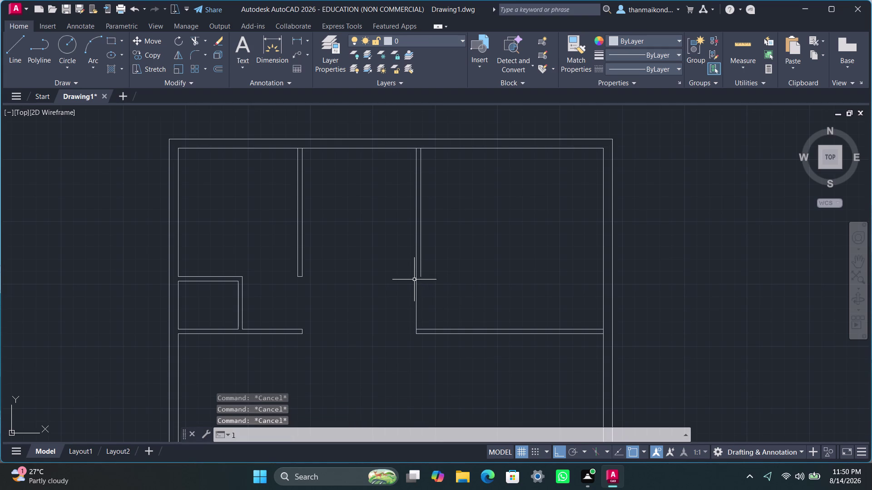
key(i)
text(ne)
key(Return)
scroll(up, 3)
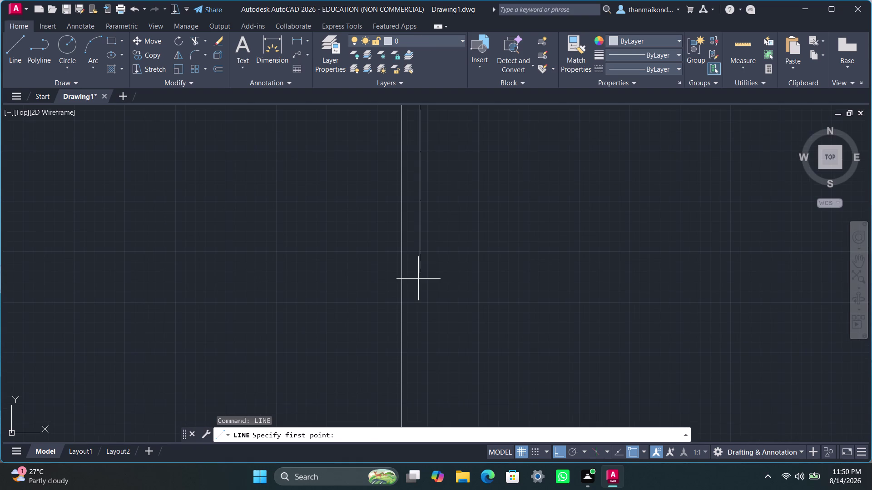
click(421, 275)
click(393, 275)
key(Escape)
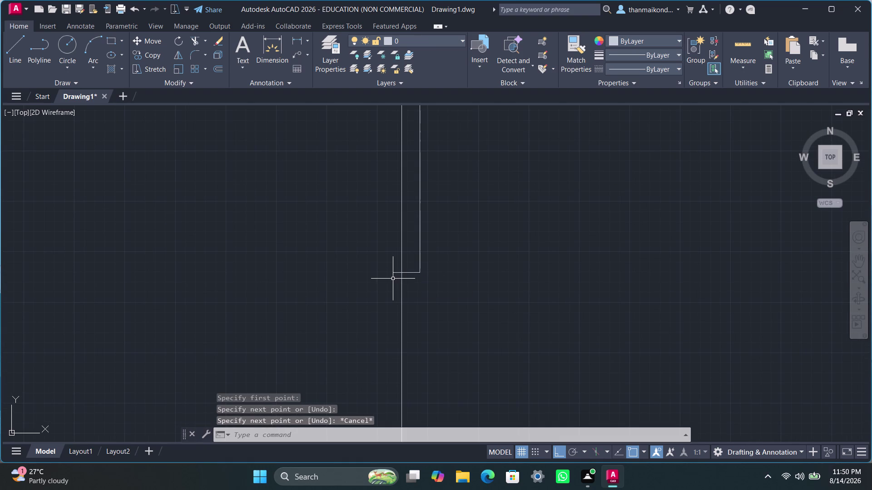
key(Escape)
key(Escape)
key(Escape)
key(Escape)
Trim the leftover stub below the capped wall.
scroll(down, 3)
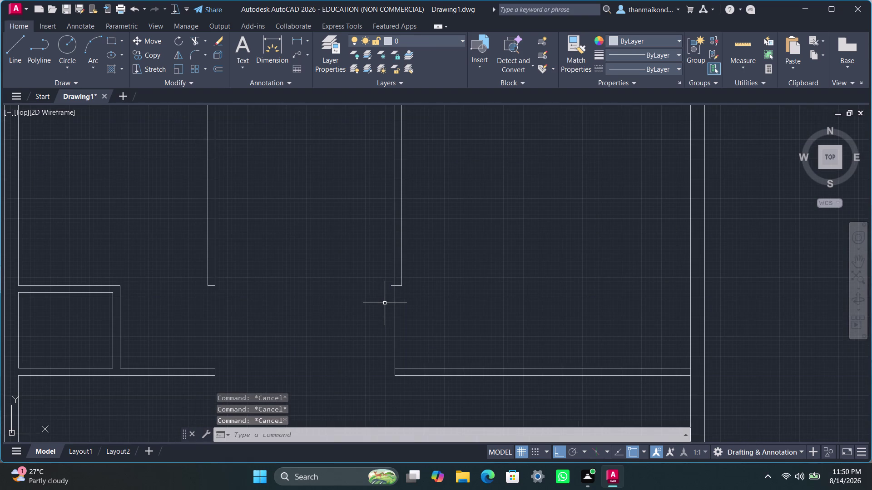
text(tr)
text(im)
key(Return)
scroll(down, 3)
drag(382, 308, 425, 309)
scroll(up, 3)
scroll(up, 3)
drag(386, 208, 386, 244)
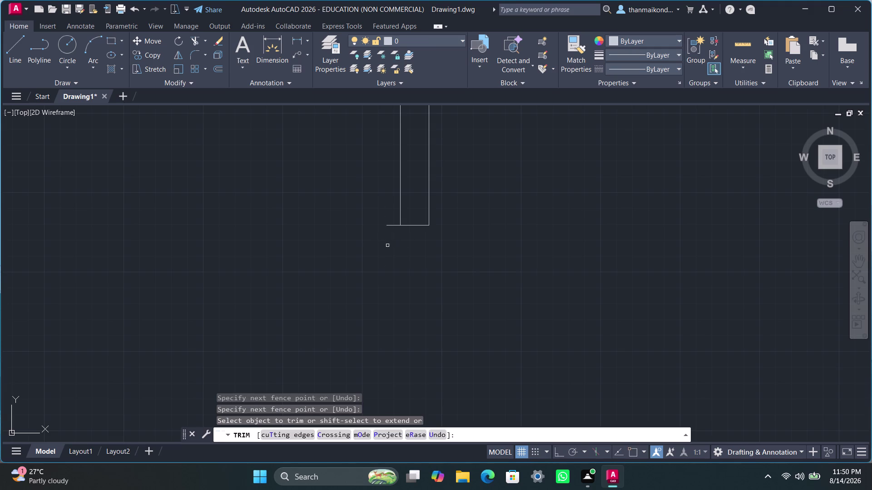
drag(387, 211, 399, 243)
scroll(down, 3)
scroll(down, 3)
Trim the overlapping wall lines at the outer wall junction.
middle_drag(392, 339, 390, 330)
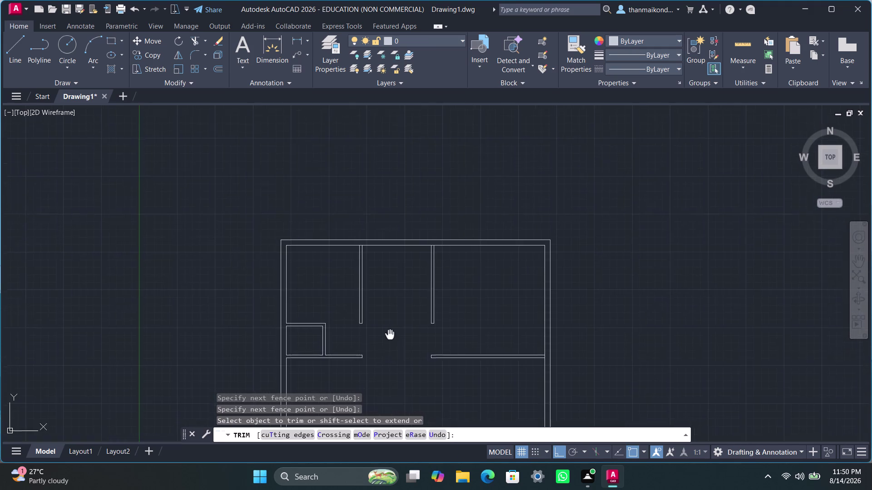
middle_drag(390, 331, 390, 308)
scroll(up, 3)
scroll(up, 3)
drag(547, 318, 566, 316)
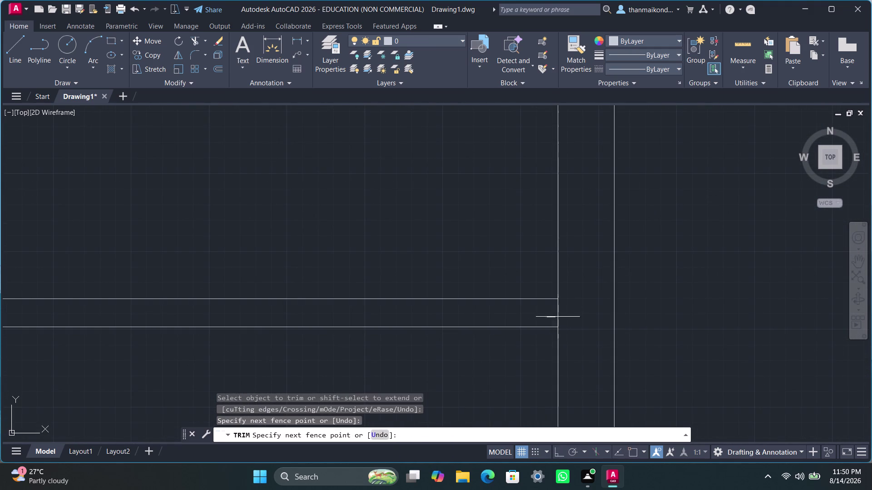
drag(567, 316, 575, 315)
scroll(down, 3)
scroll(down, 3)
Trim the top wall line where it crosses the two interior walls.
middle_drag(401, 234, 439, 273)
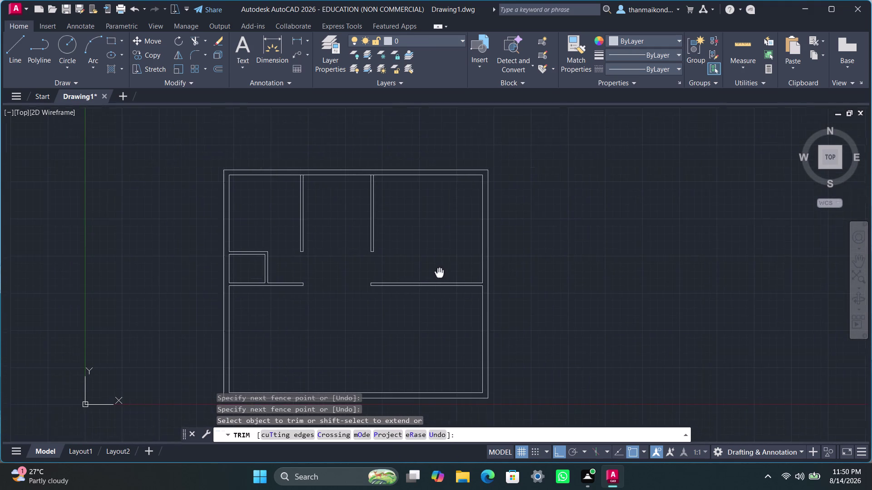
middle_drag(439, 273, 439, 275)
scroll(up, 3)
scroll(up, 3)
drag(370, 140, 371, 141)
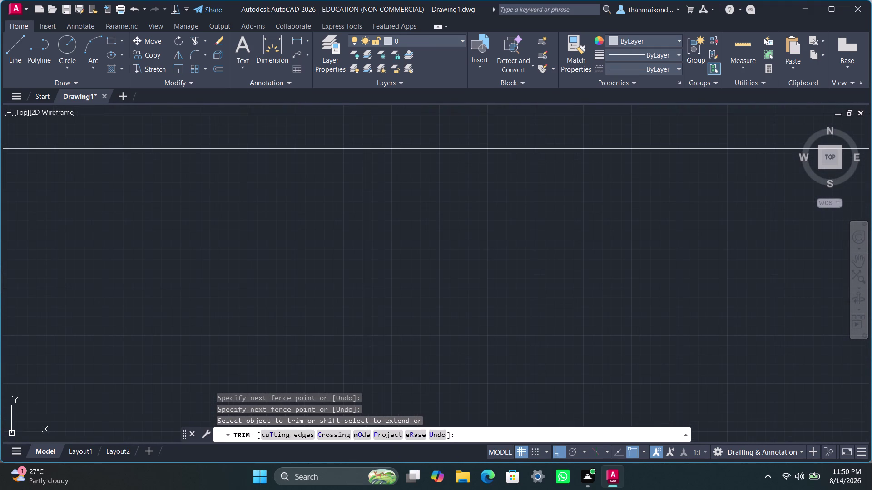
drag(371, 141, 373, 153)
Trim the top line segment lying between the wall's two lines.
scroll(down, 3)
middle_drag(276, 263, 351, 250)
scroll(up, 3)
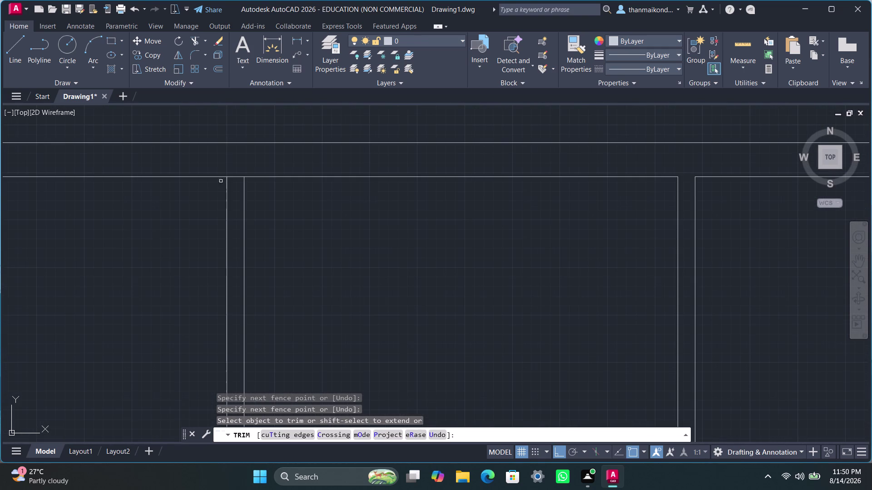
drag(230, 161, 236, 182)
scroll(down, 3)
middle_drag(379, 290, 391, 247)
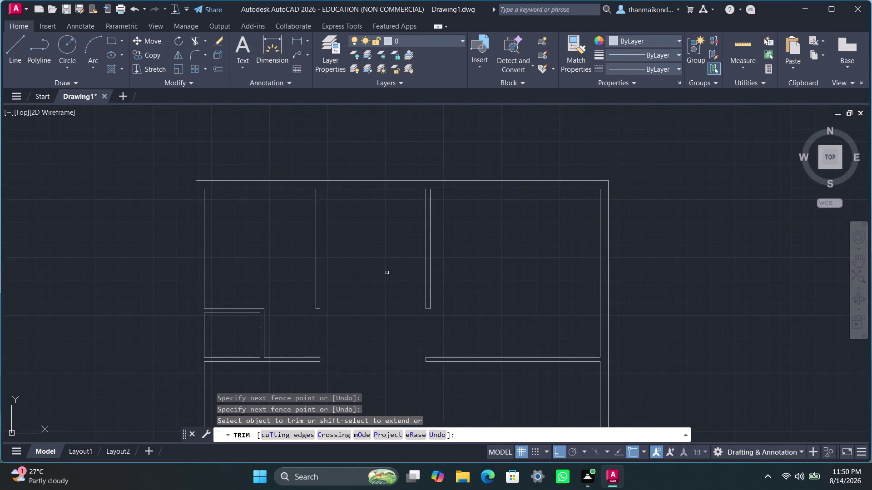
scroll(down, 3)
middle_click(378, 296)
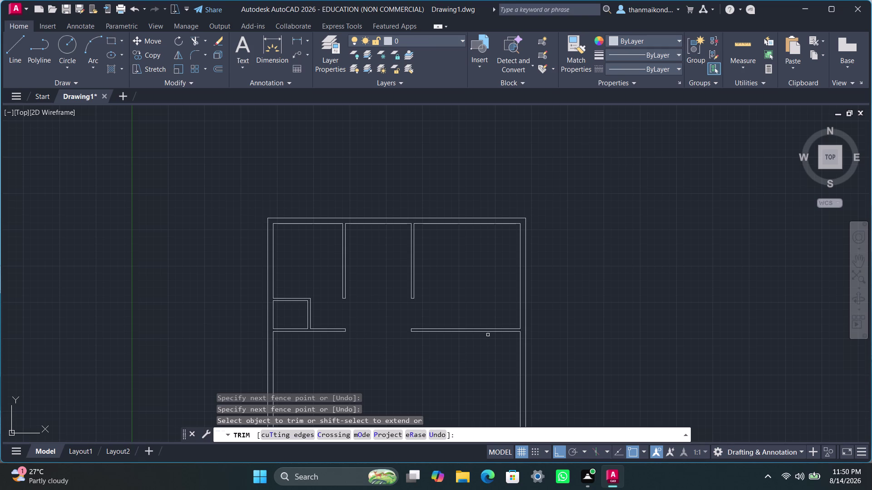
Offset the right outer wall's inner line 4' into the lower room.
key(Escape)
key(Escape)
key(Escape)
key(o)
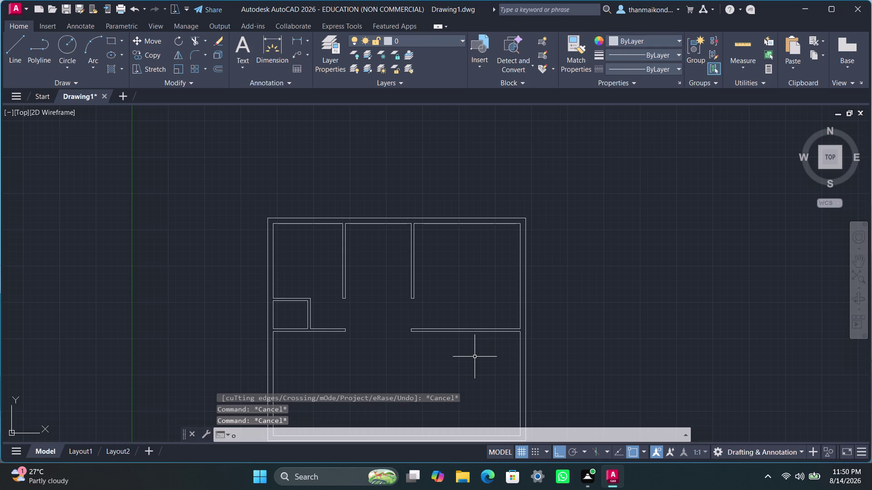
text(ff)
key(Return)
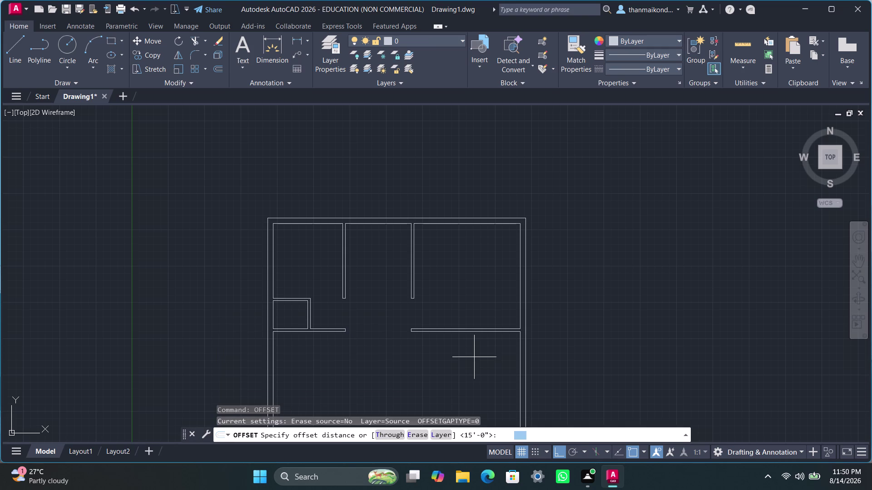
scroll(down, 3)
middle_drag(404, 356, 400, 268)
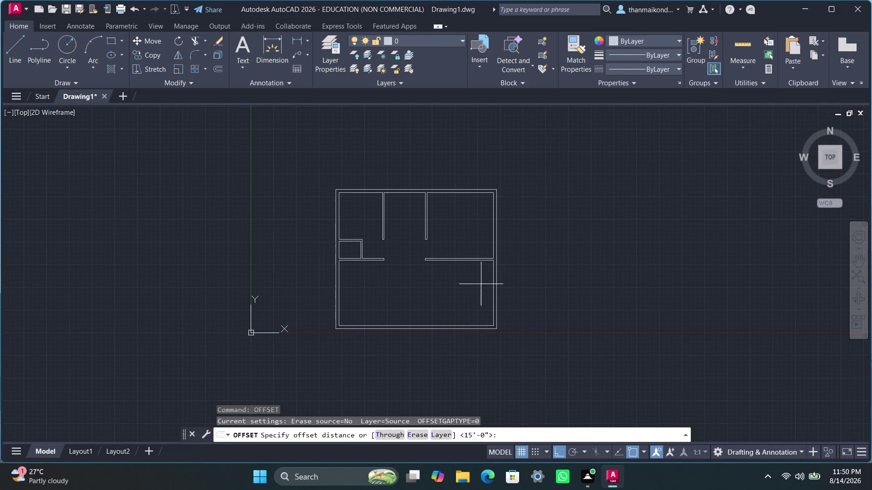
text(4)
text(')
key(Return)
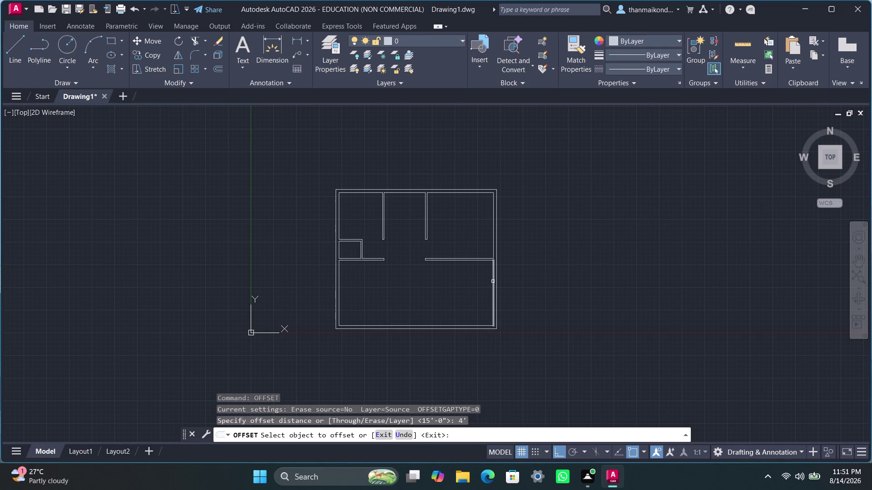
click(493, 282)
click(464, 286)
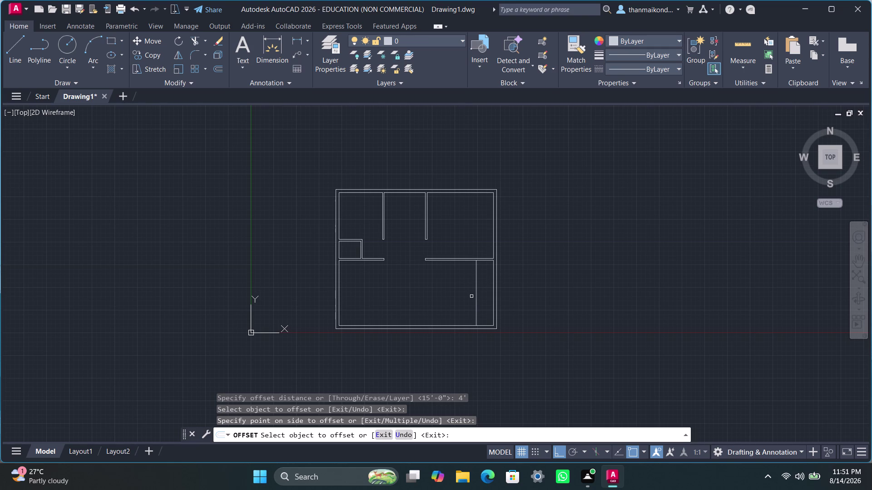
key(Escape)
Offset that new line 4.5" to make the partition a double-line wall.
key(Escape)
key(Escape)
key(o)
text(f)
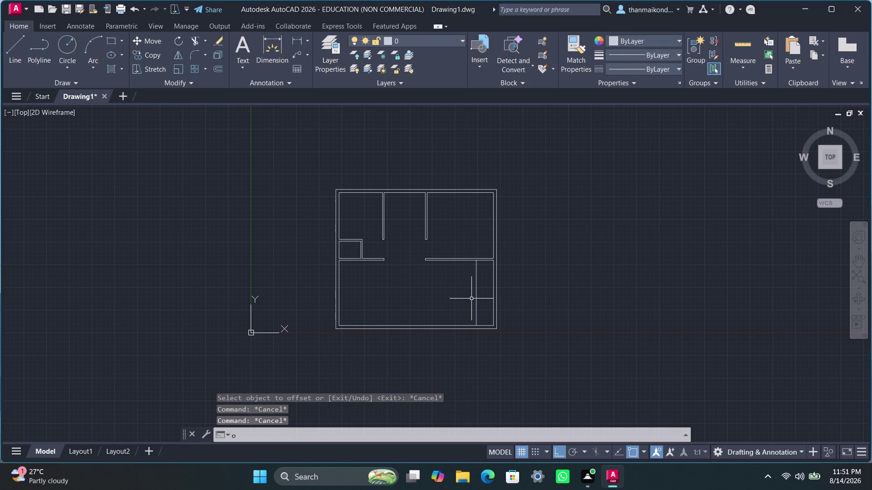
text(f)
key(Return)
key(0)
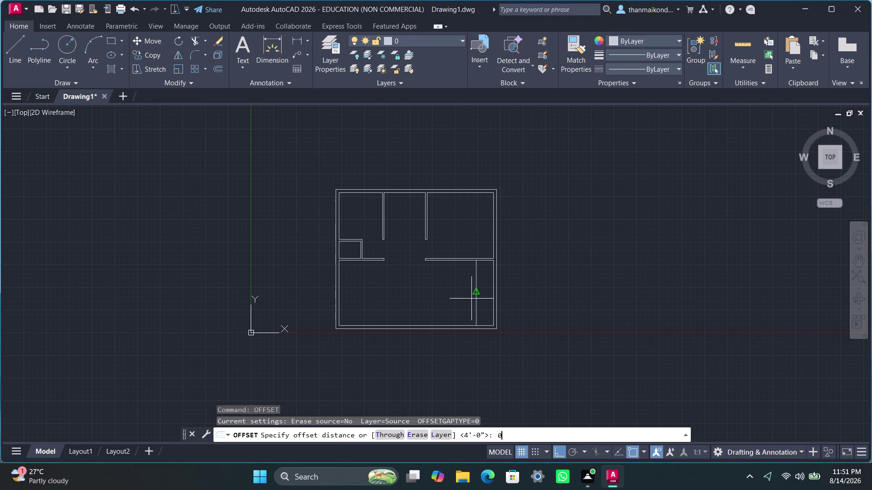
key(BackSpace)
text(4.5)
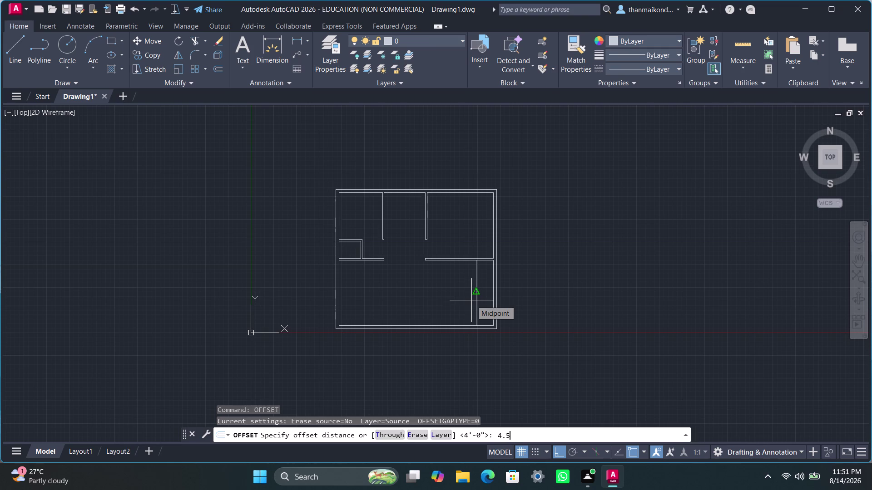
key(shift+quotedbl)
key(Return)
click(475, 296)
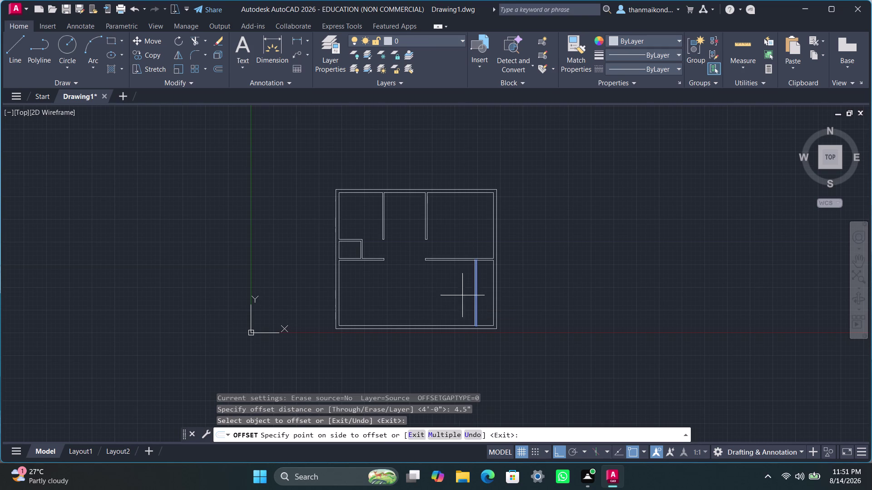
click(455, 297)
key(Escape)
key(Escape)
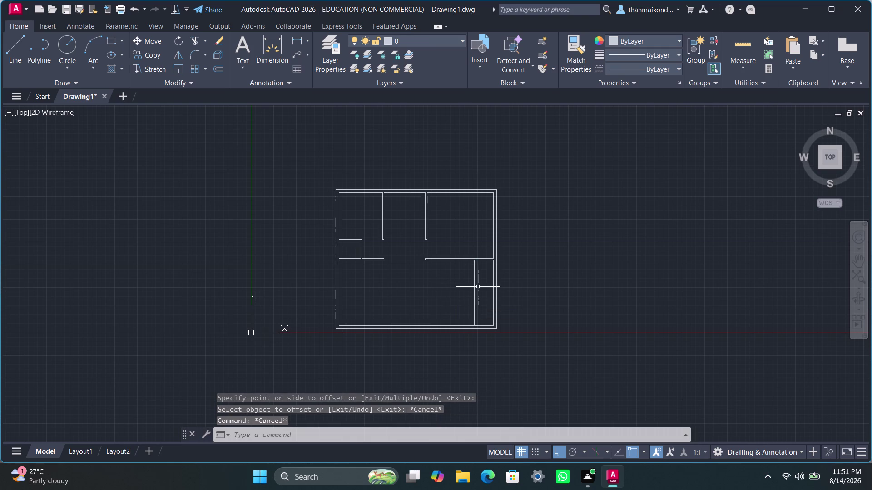
scroll(up, 3)
scroll(up, 3)
Offset the inner horizontal wall line 7'3" downward.
key(o)
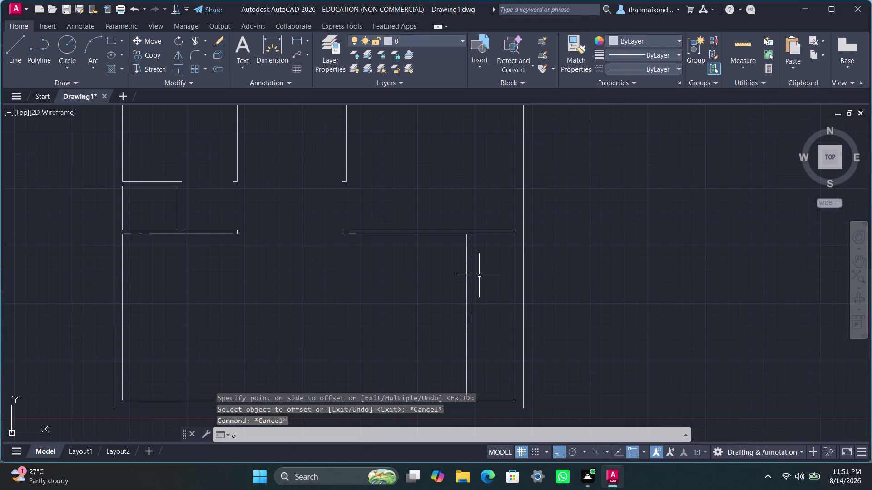
text(ff)
key(Return)
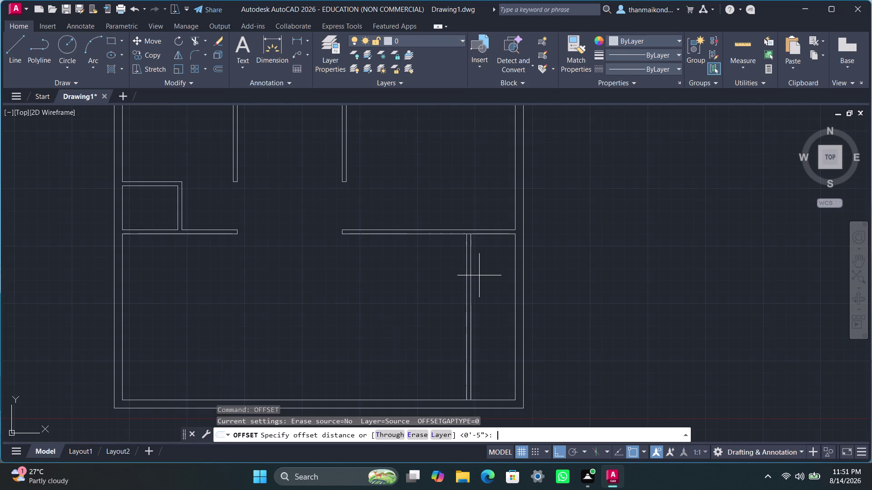
text(7')
key(3)
key(shift+quotedbl)
key(Return)
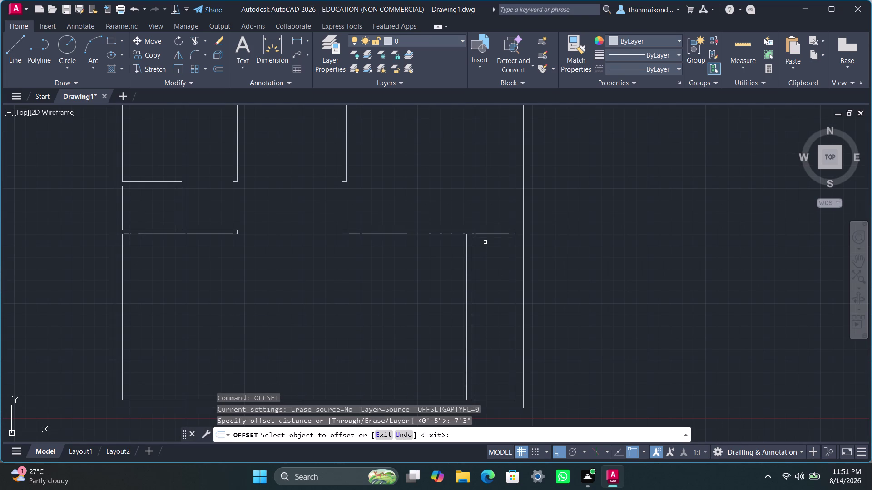
click(488, 235)
click(492, 271)
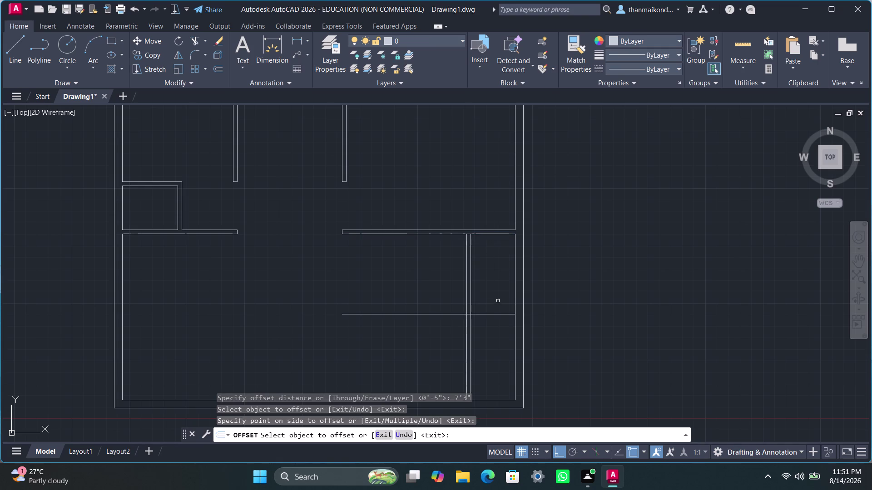
key(Escape)
key(Escape)
key(Escape)
Offset the new horizontal line 4.5" down to complete the double wall.
text(off)
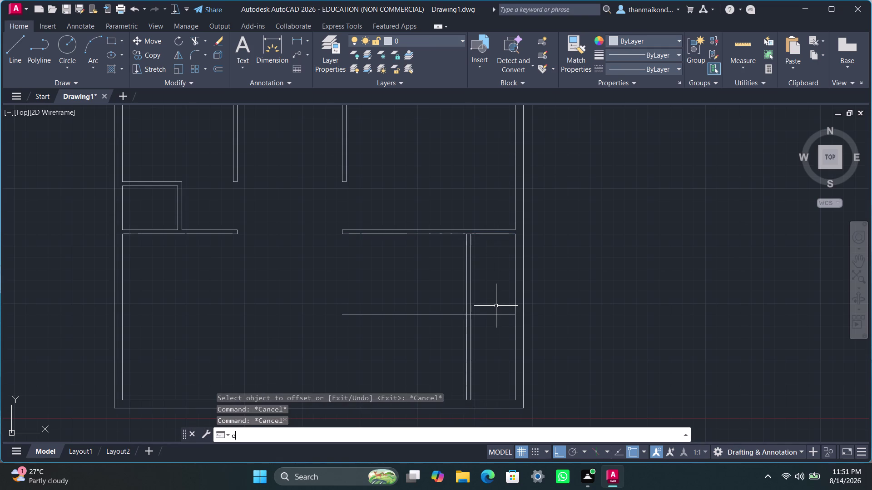
key(Return)
text(4.)
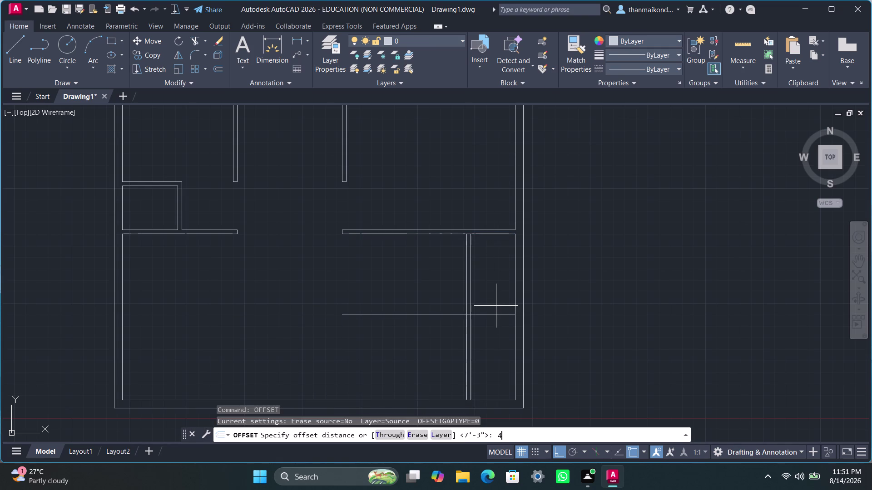
text(5")
key(Return)
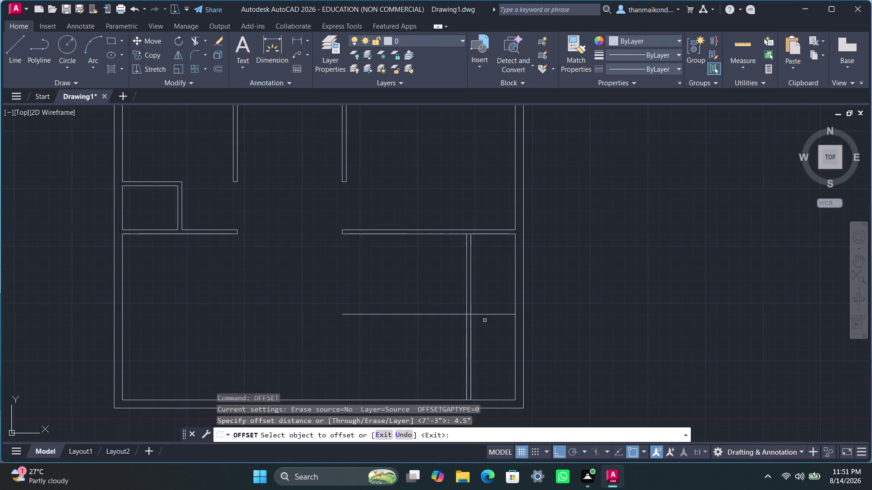
click(485, 314)
click(486, 335)
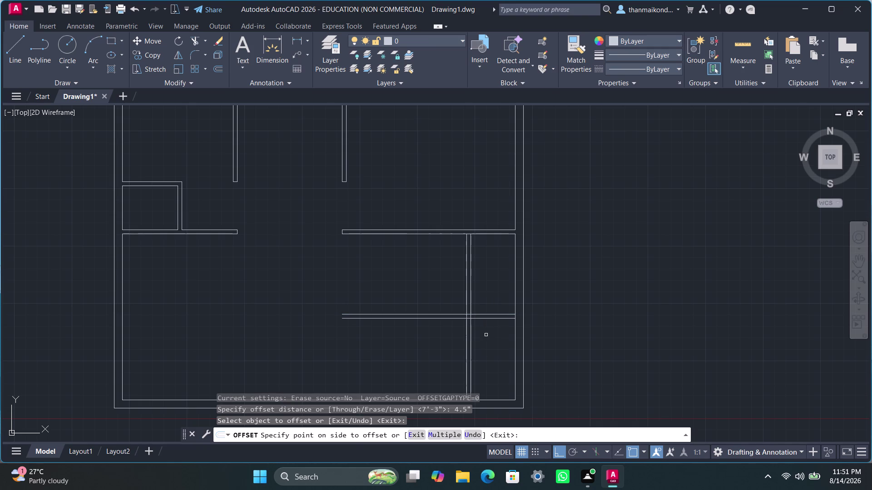
key(Escape)
key(Escape)
key(Escape)
key(Escape)
key(Escape)
key(Escape)
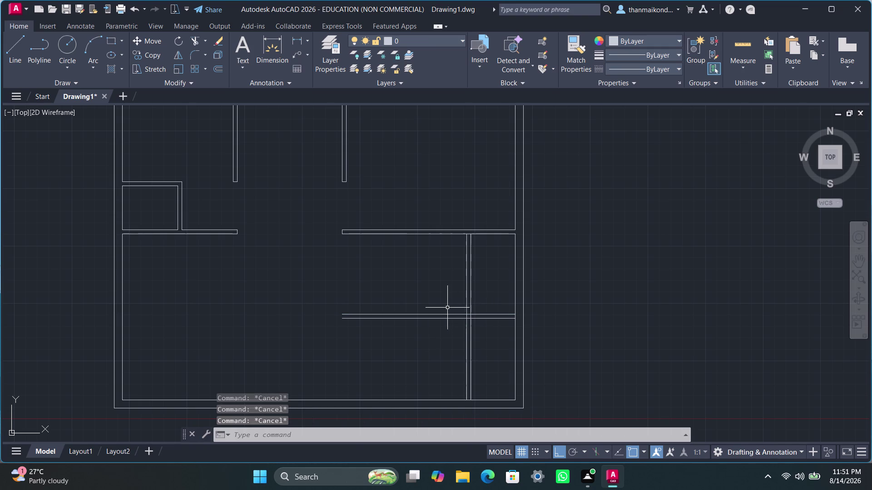
Start the TRIM command for the overlapping wall lines.
key(t)
key(r)
text(im)
key(Return)
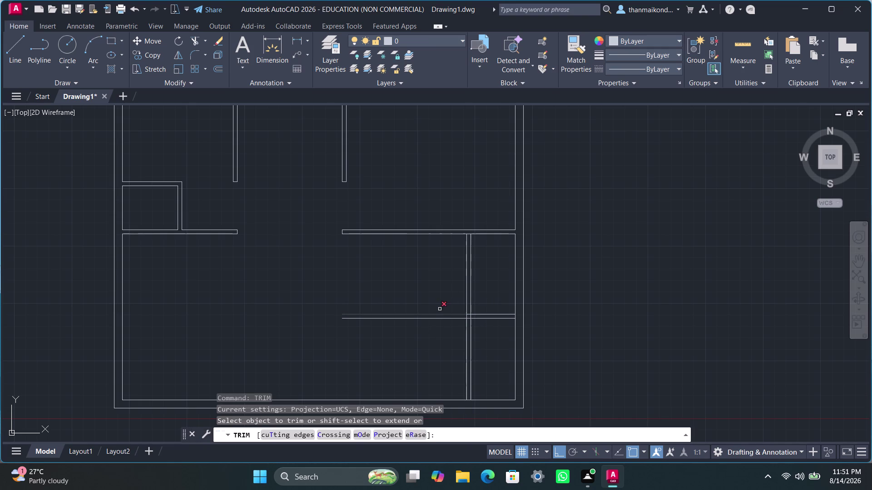
Fence-trim the overlapping wall segments around the new right-side junctions.
drag(435, 302, 434, 352)
scroll(up, 3)
scroll(up, 3)
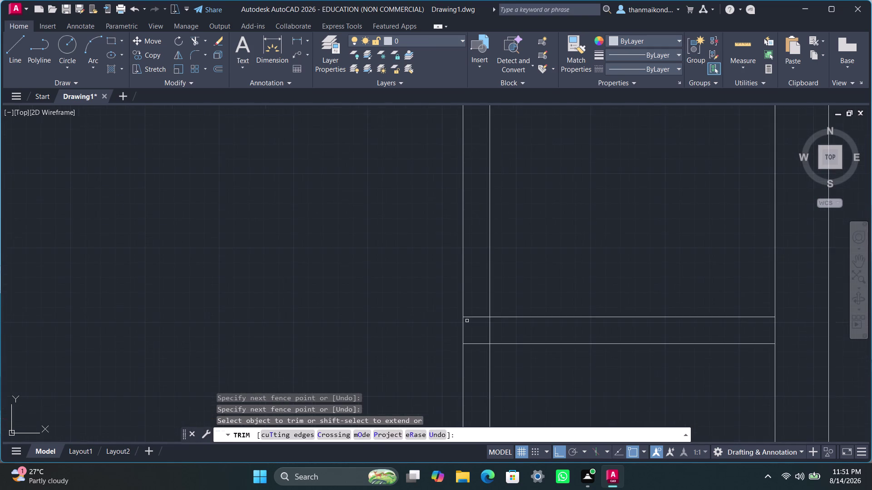
drag(473, 311, 478, 355)
drag(478, 336, 499, 334)
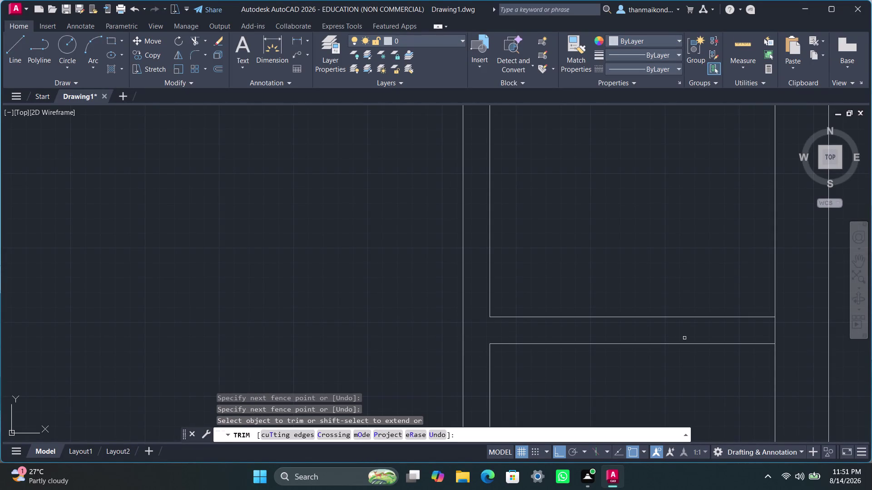
drag(768, 331, 787, 330)
Trim the overlapping lines at the upper wall junction and finish trimming.
scroll(down, 3)
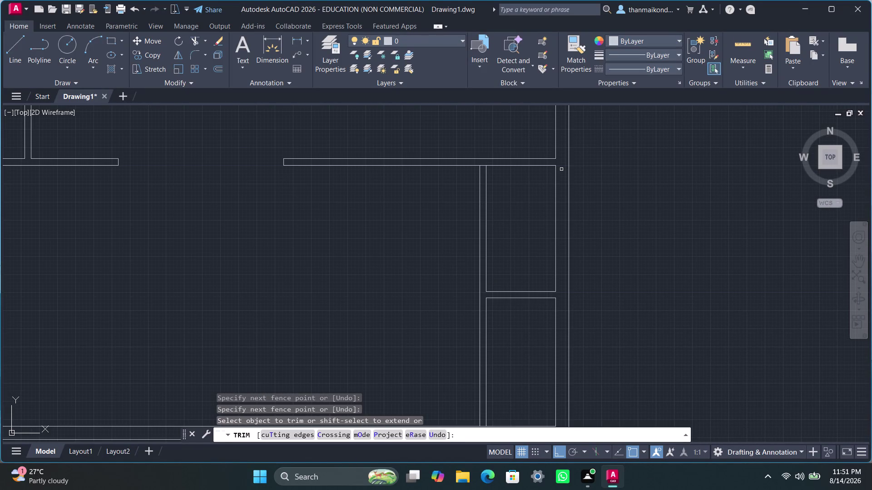
scroll(up, 3)
drag(465, 147, 475, 175)
scroll(down, 3)
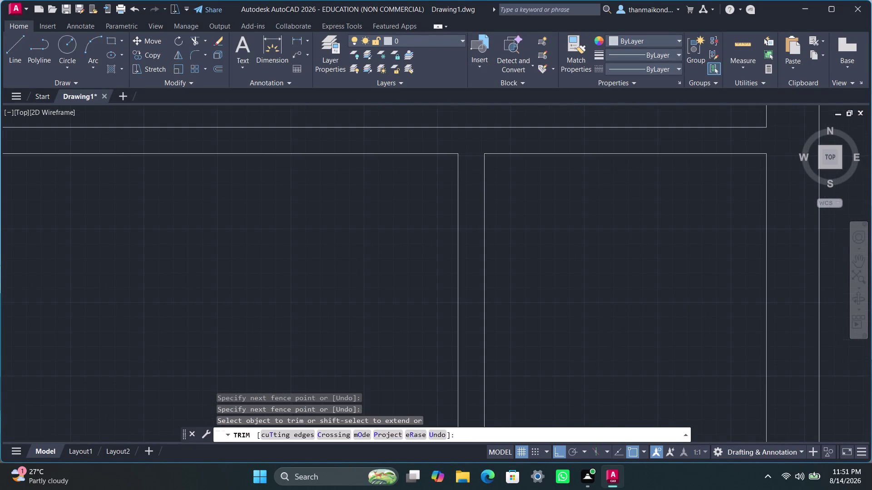
scroll(down, 3)
middle_drag(347, 322, 405, 292)
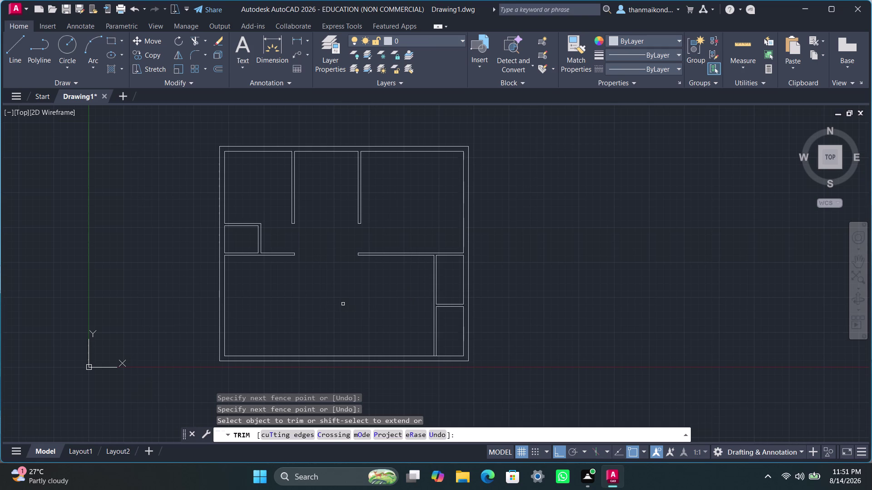
key(Escape)
key(Escape)
key(Escape)
key(Escape)
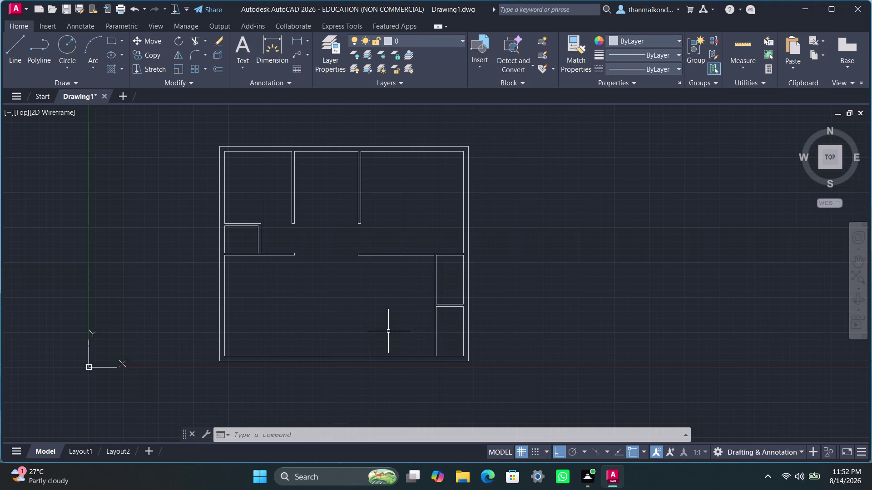
Offset the partition wall line 10'6" to the left.
text(off)
key(Return)
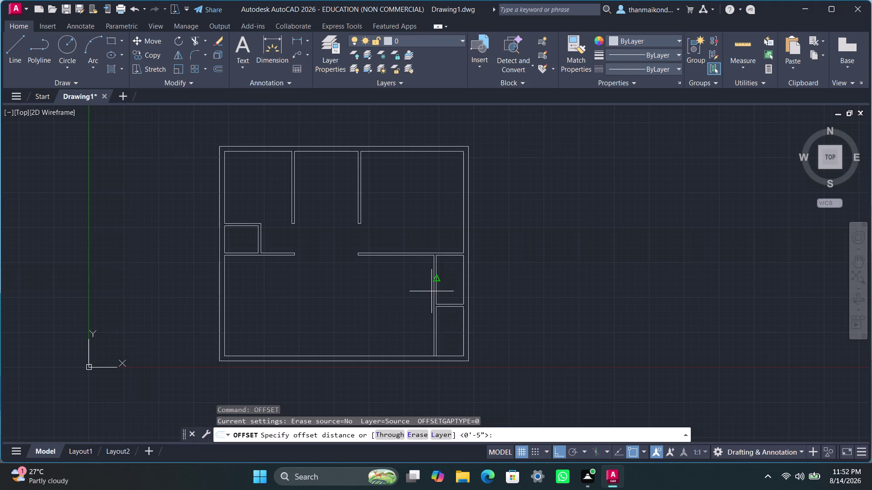
key(1)
key(0)
text(')
text(6)
key(shift+quotedbl)
key(Return)
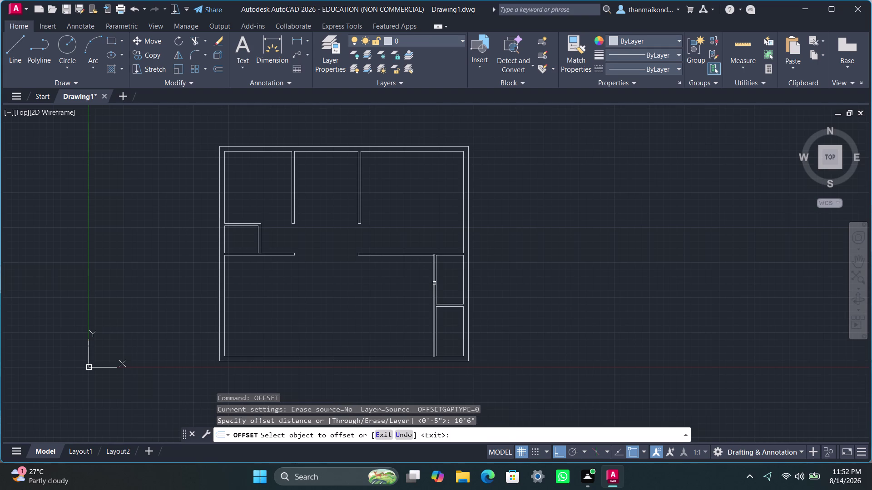
click(435, 283)
click(369, 288)
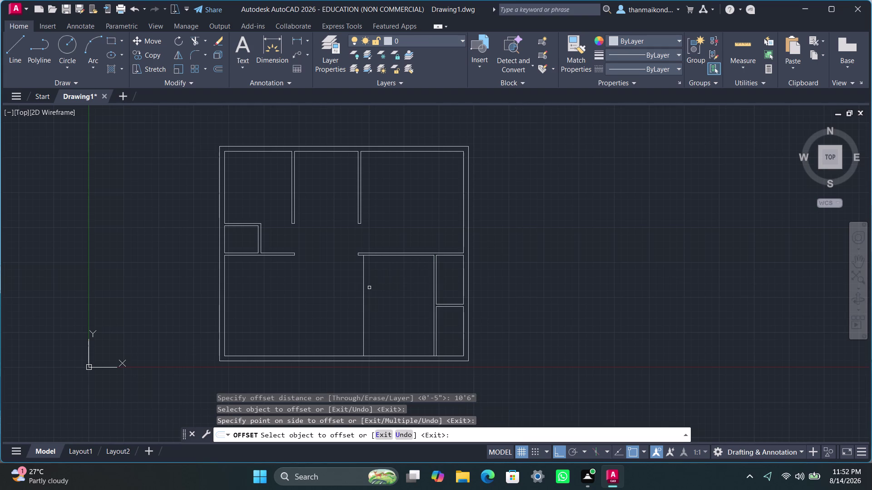
key(Escape)
key(Escape)
key(Escape)
key(Escape)
Offset the new vertical line 4.5" left to form the double wall.
text(off)
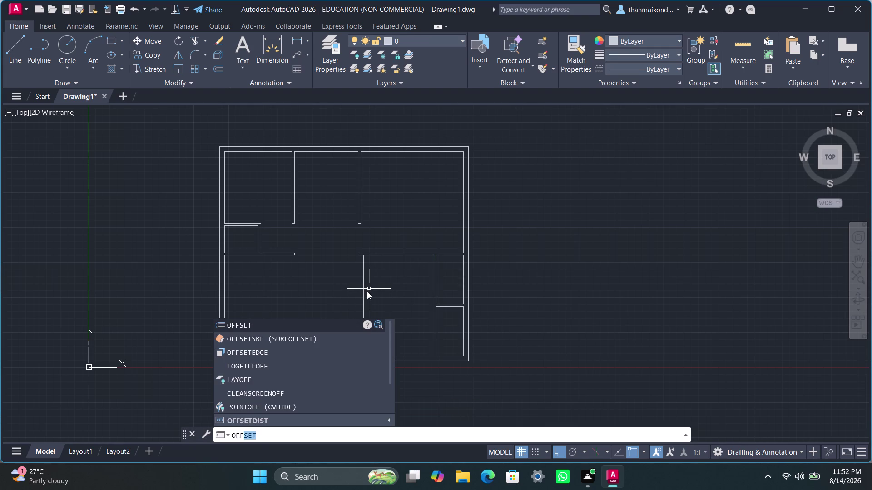
key(Return)
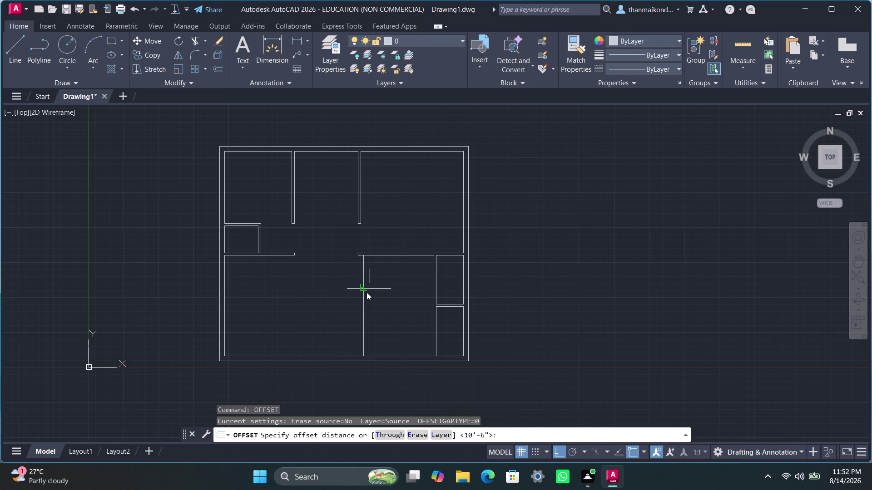
key(4)
text(.)
text(5)
key(shift+quotedbl)
key(Return)
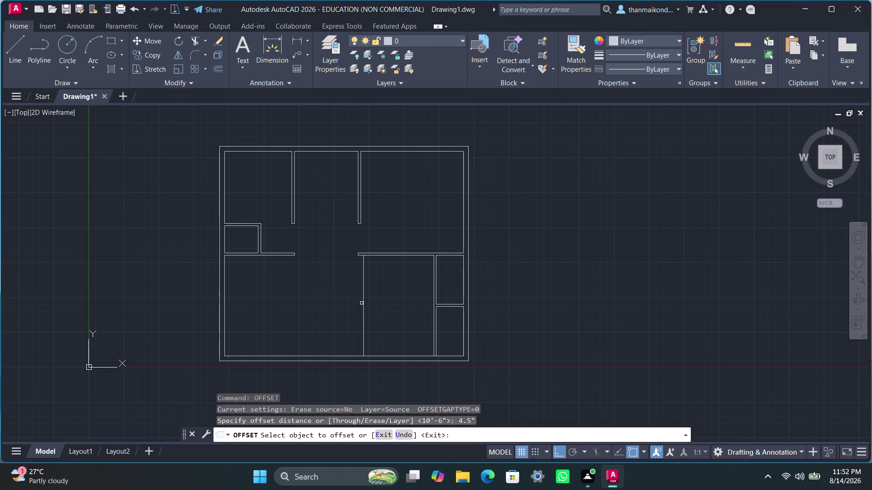
click(364, 300)
click(349, 303)
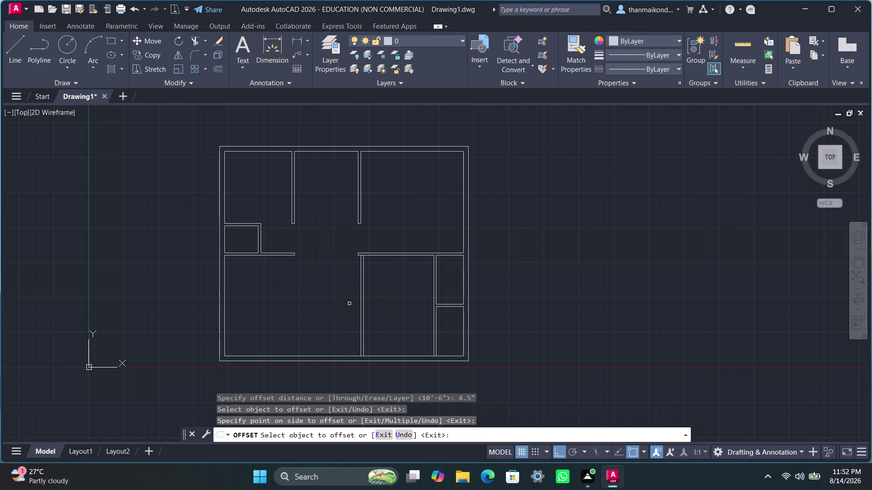
key(Escape)
key(Escape)
key(Escape)
key(Escape)
key(Escape)
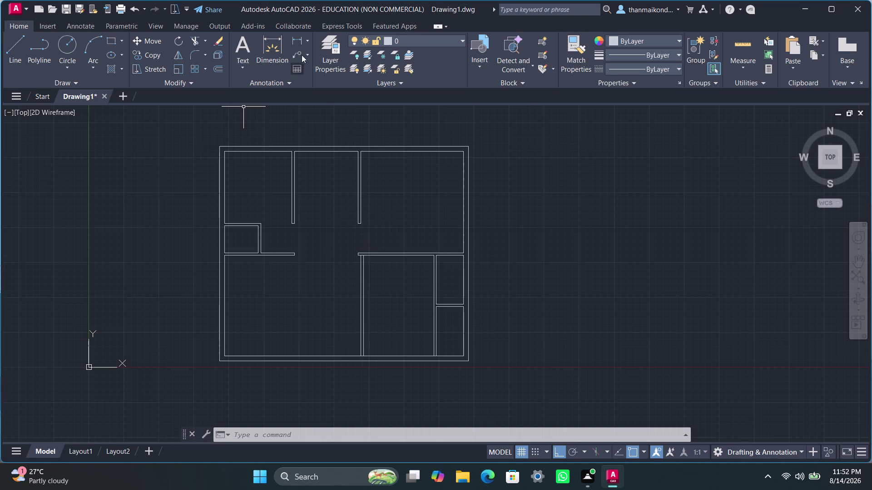
Place a trial dimension across the plan's top edge, then cancel.
click(278, 38)
click(222, 148)
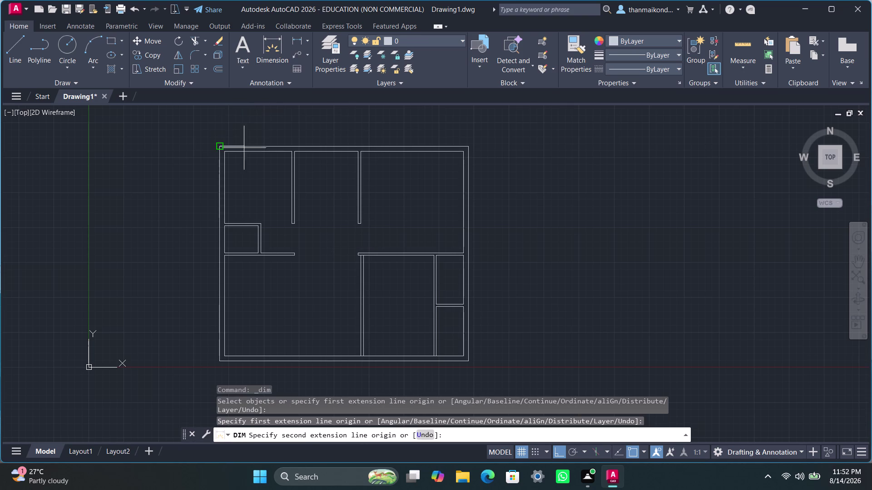
click(470, 147)
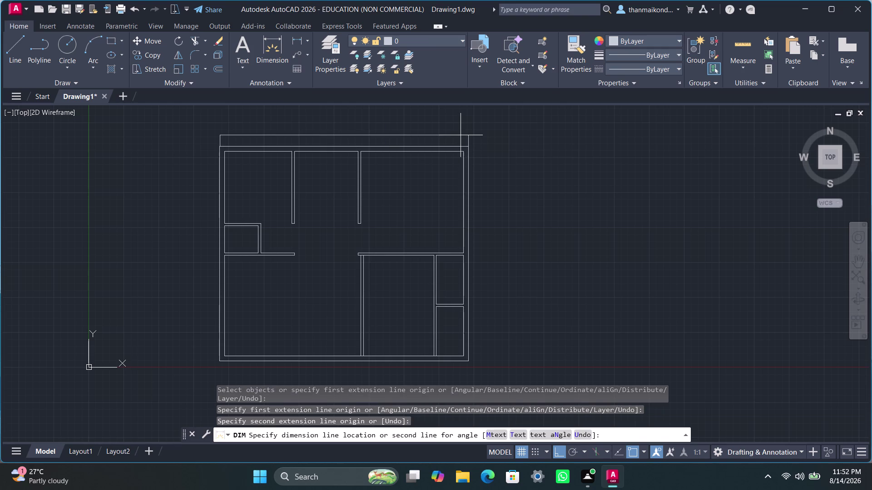
click(460, 135)
scroll(up, 3)
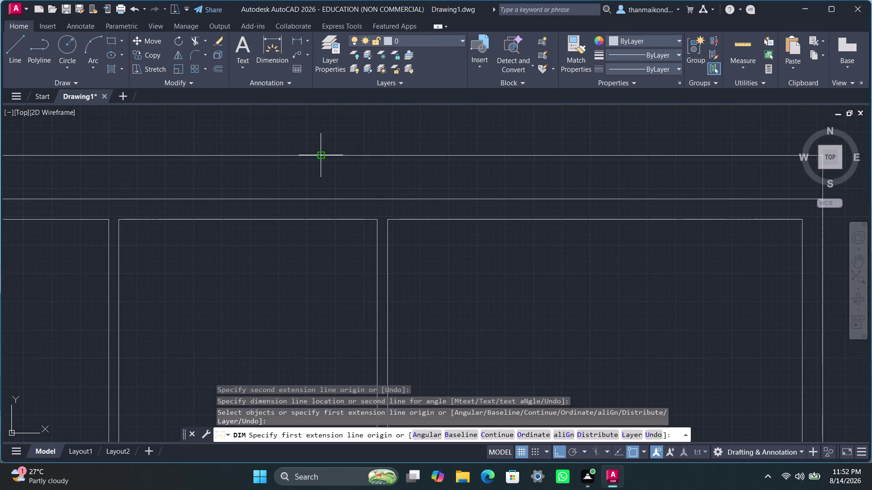
scroll(up, 3)
scroll(up, 3)
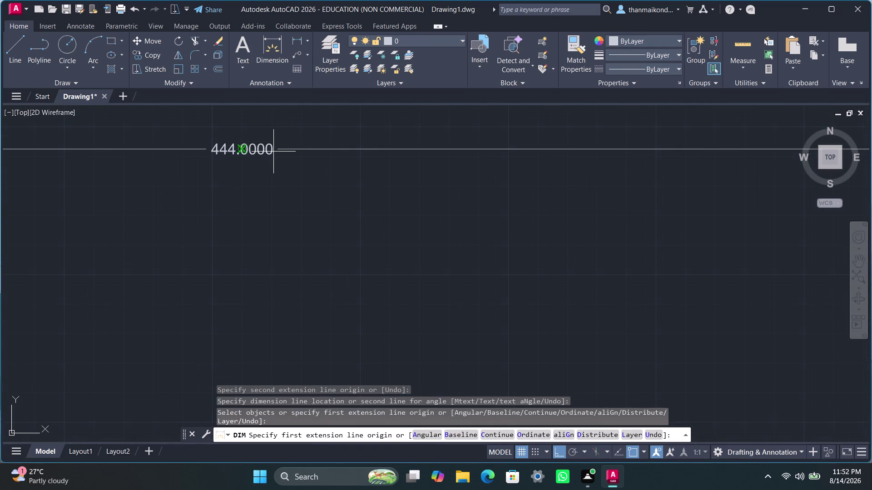
scroll(down, 3)
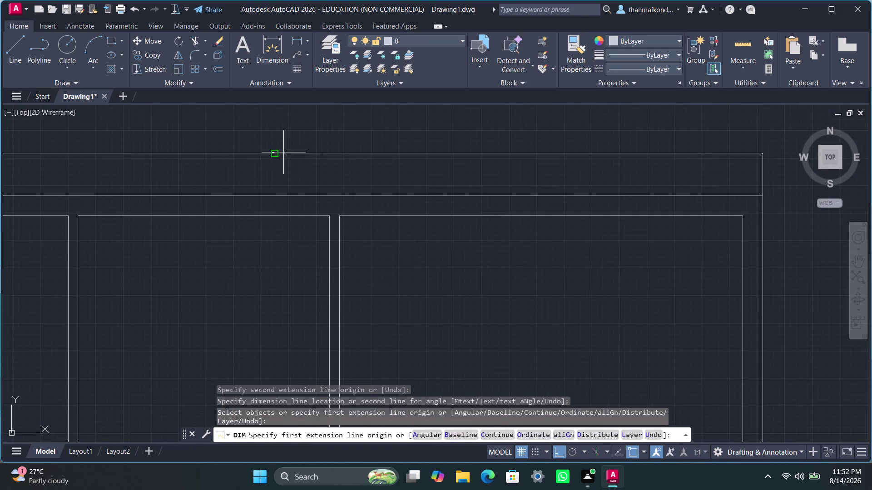
scroll(up, 3)
scroll(down, 3)
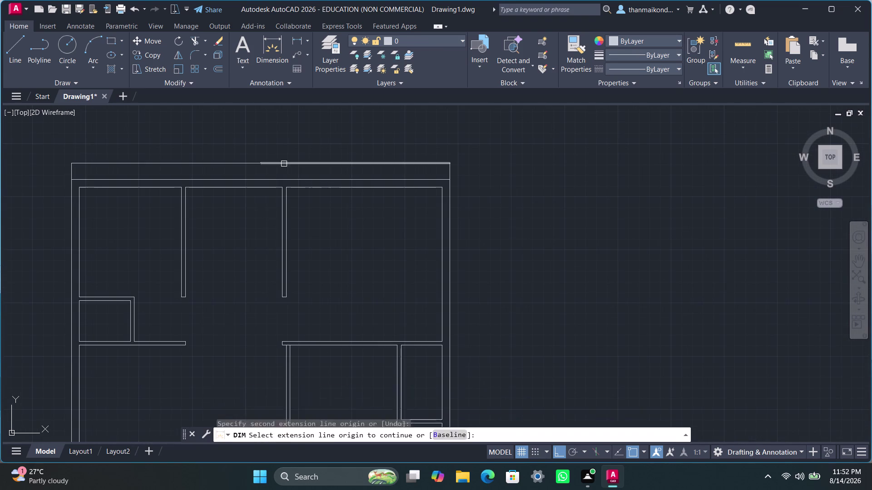
key(Escape)
key(Escape)
key(Escape)
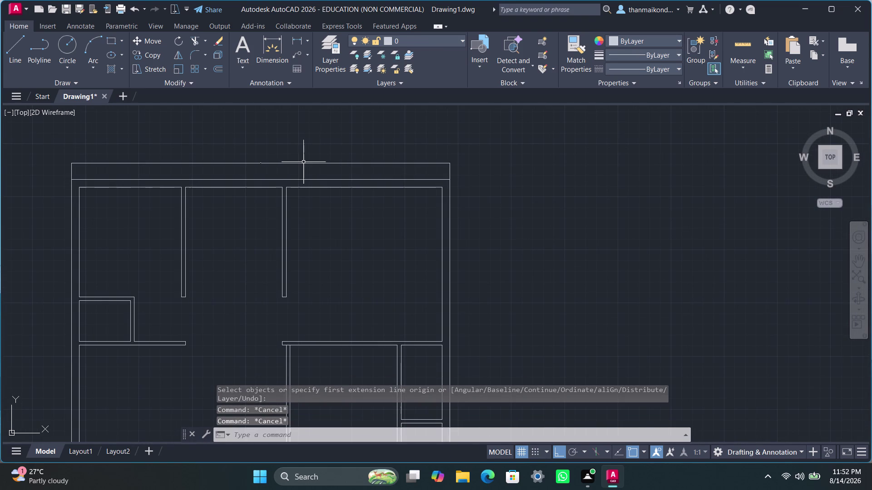
Delete the extra horizontal line under the top wall and re-centre the plan.
click(303, 163)
key(Delete)
scroll(down, 3)
middle_drag(294, 241, 348, 218)
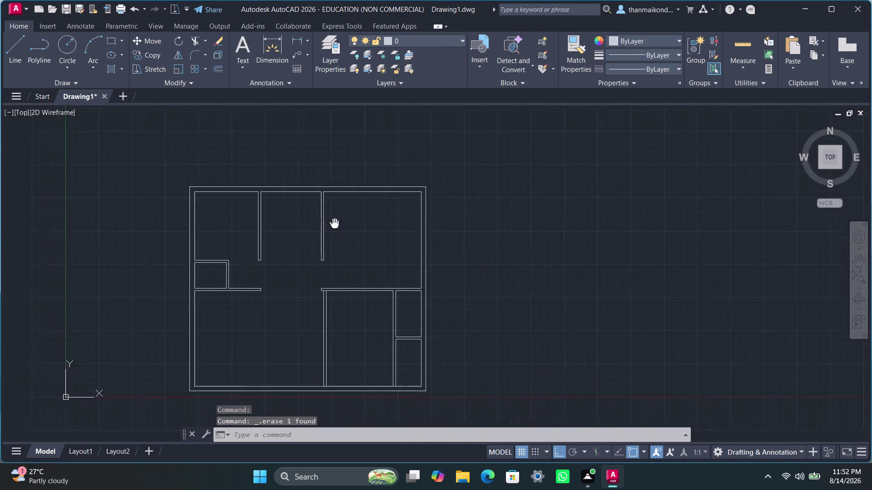
middle_drag(348, 217, 386, 196)
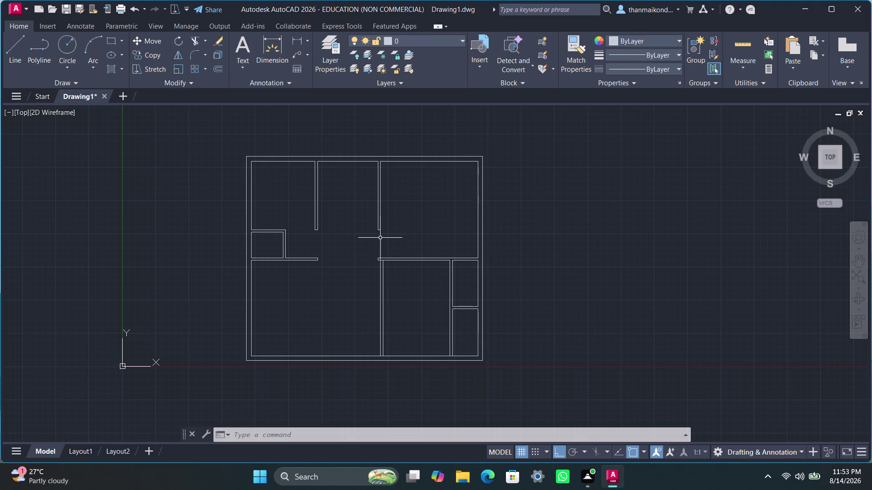
Delete the vertical wall line left of the lower-right room.
scroll(up, 3)
click(382, 305)
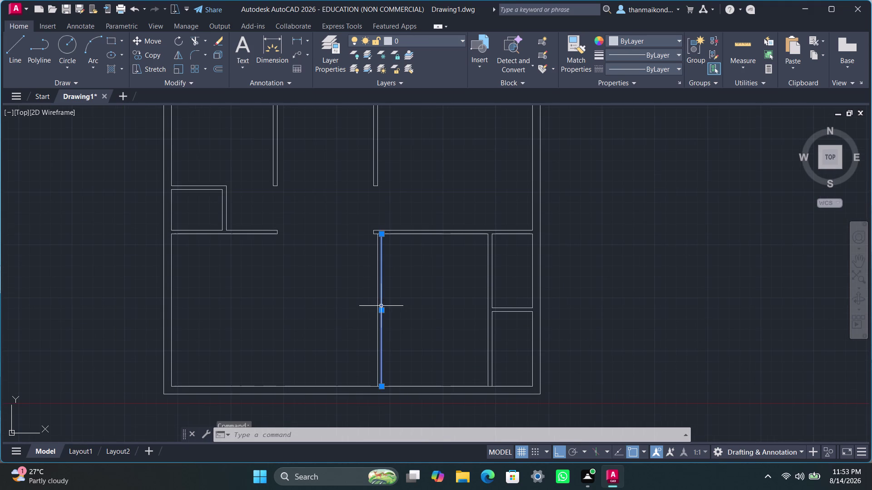
key(Delete)
click(378, 291)
key(Delete)
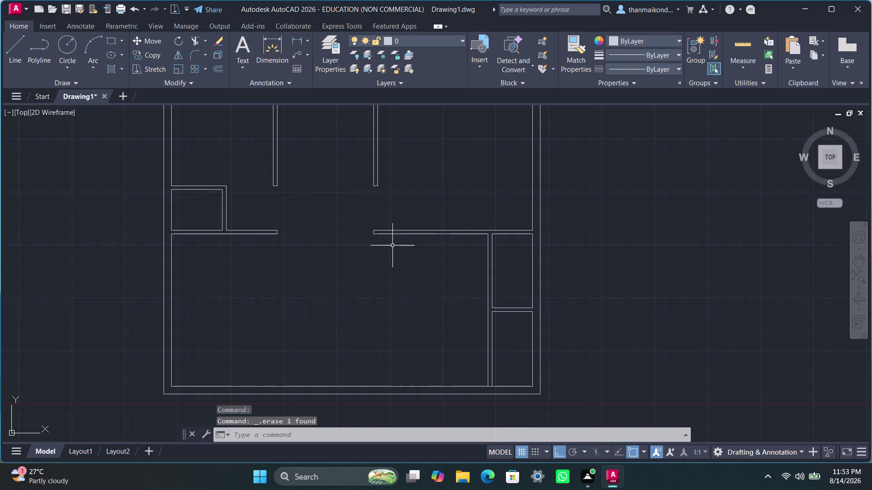
Start EXTEND, then cancel the mistaken selection prompt.
key(space)
key(space)
key(space)
text(exte)
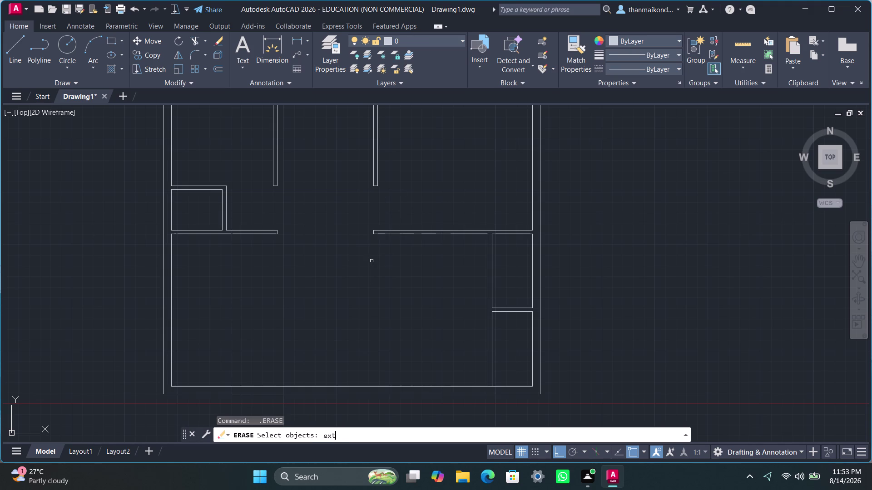
text(nd)
key(Return)
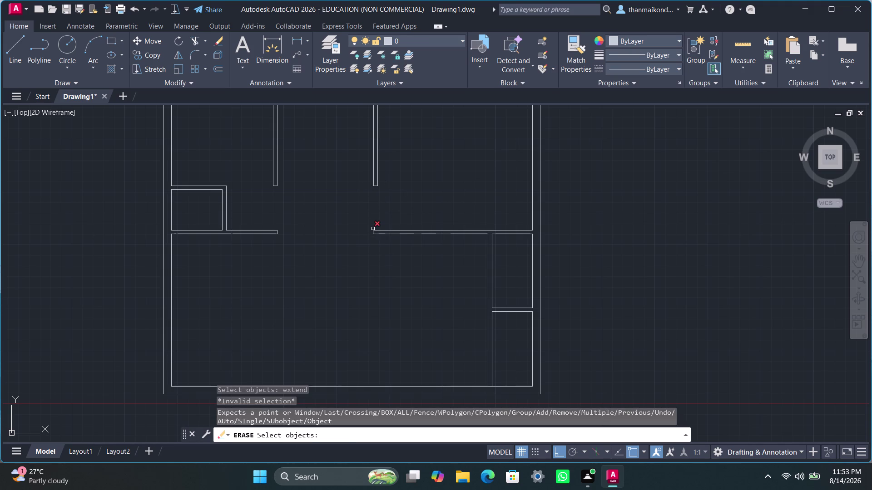
key(Escape)
key(Escape)
key(Escape)
key(Escape)
Abandon the invalid selection window and bring the whole floor plan back into view.
scroll(up, 3)
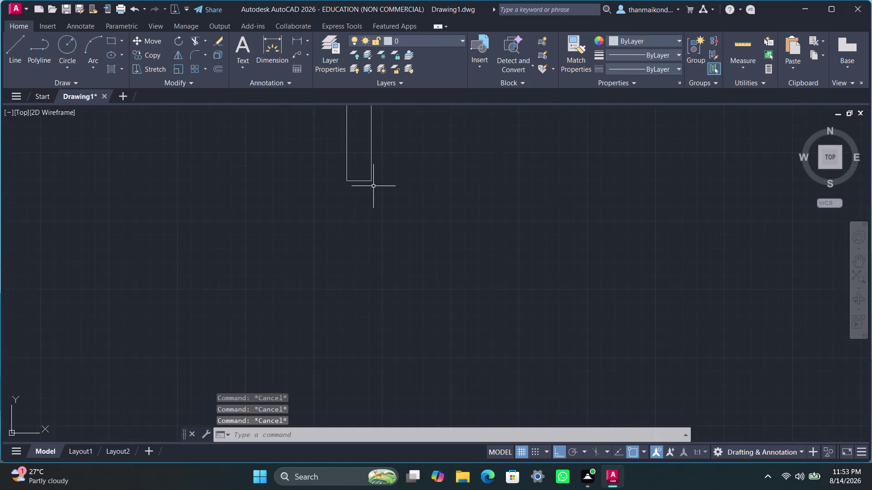
click(361, 183)
key(space)
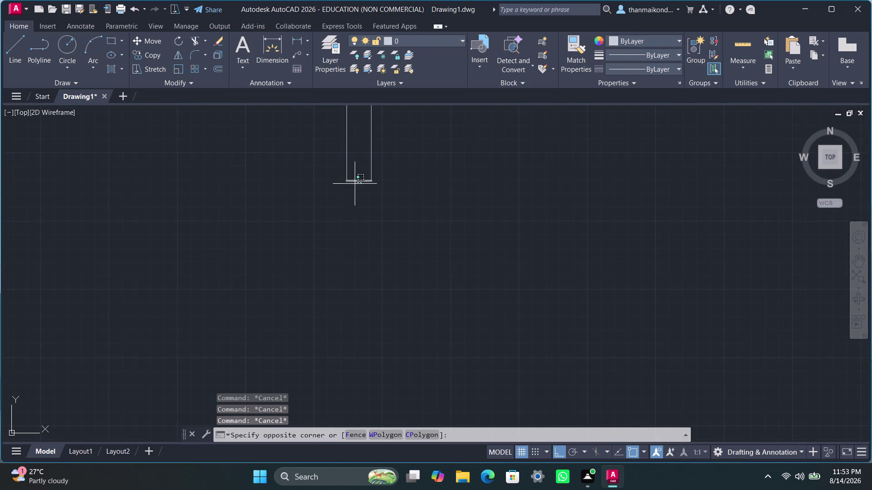
scroll(down, 3)
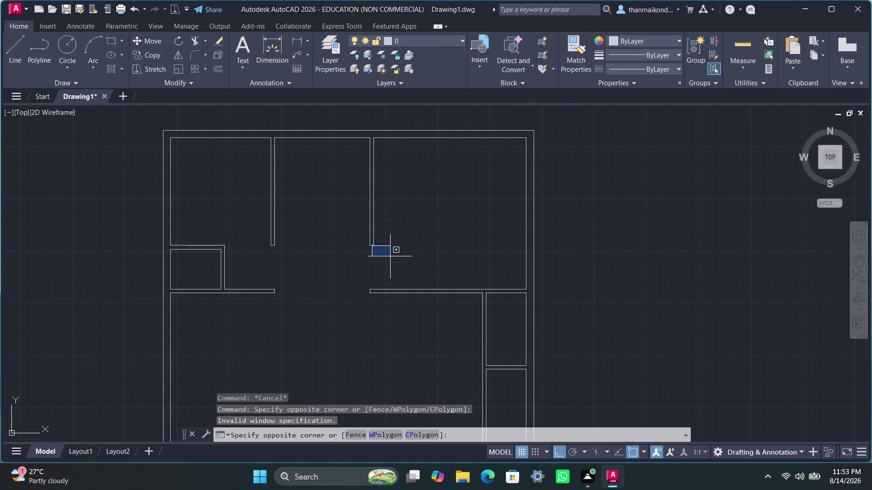
key(Escape)
key(Escape)
key(Escape)
key(Escape)
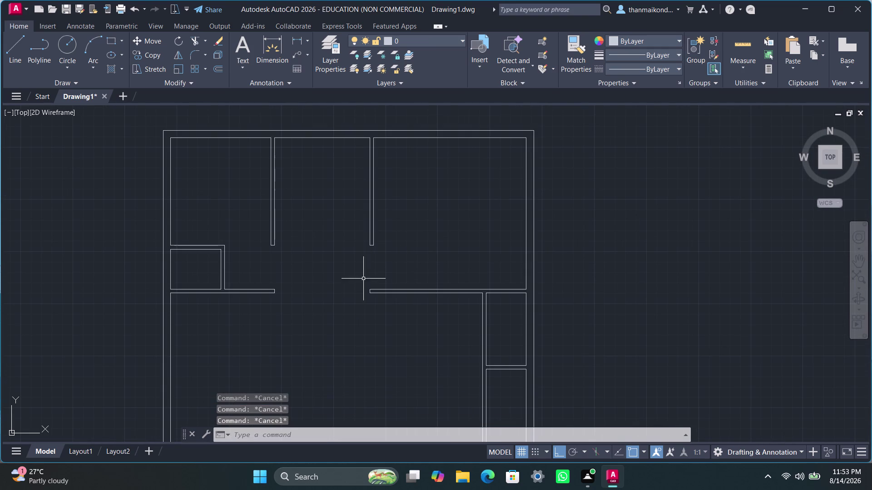
scroll(down, 3)
middle_drag(342, 291, 345, 266)
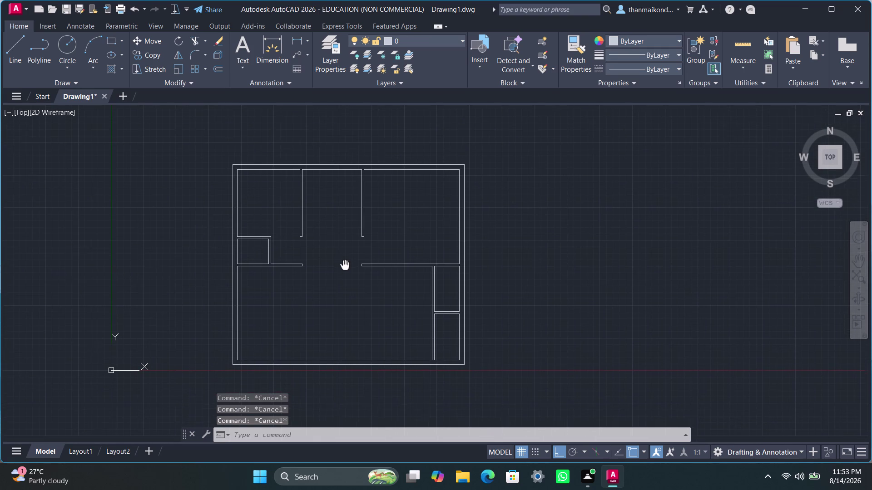
middle_drag(345, 265, 345, 265)
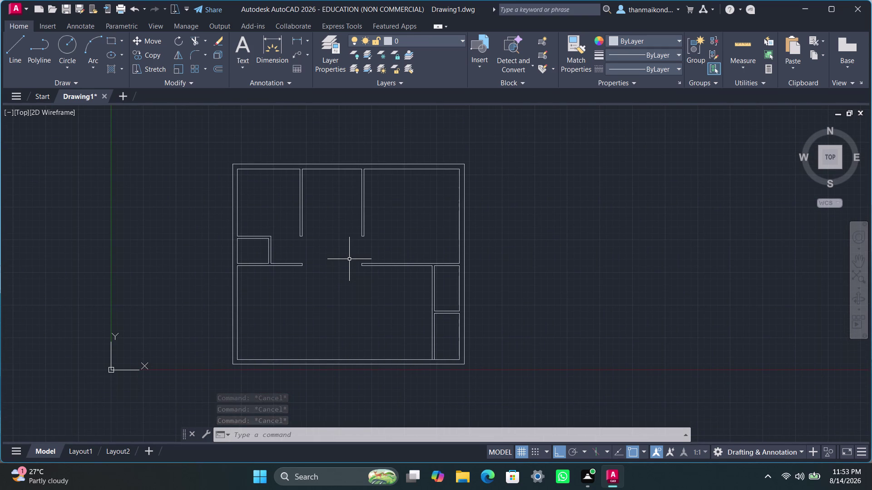
EXTEND the middle vertical wall line's lower end down to the bottom outer wall.
text(extend)
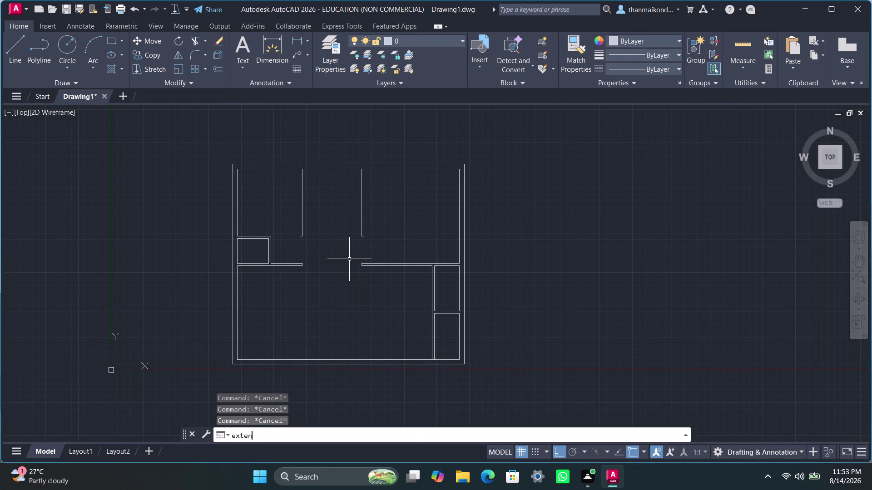
key(Return)
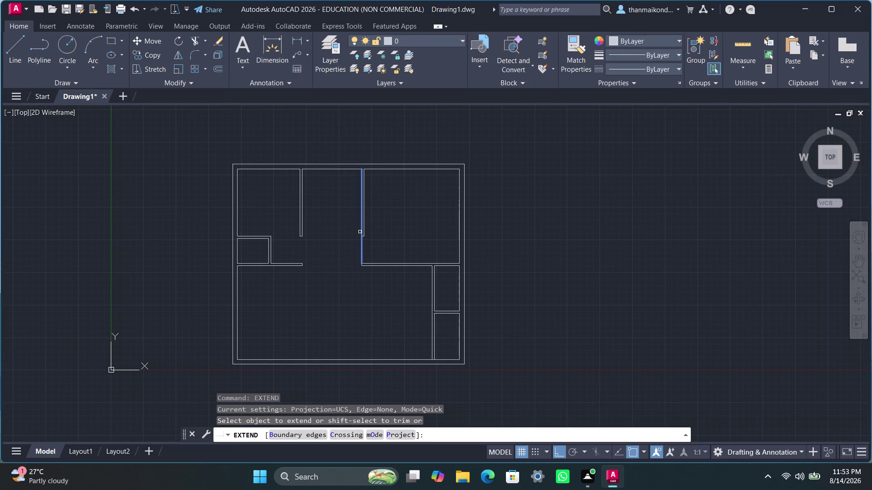
click(362, 233)
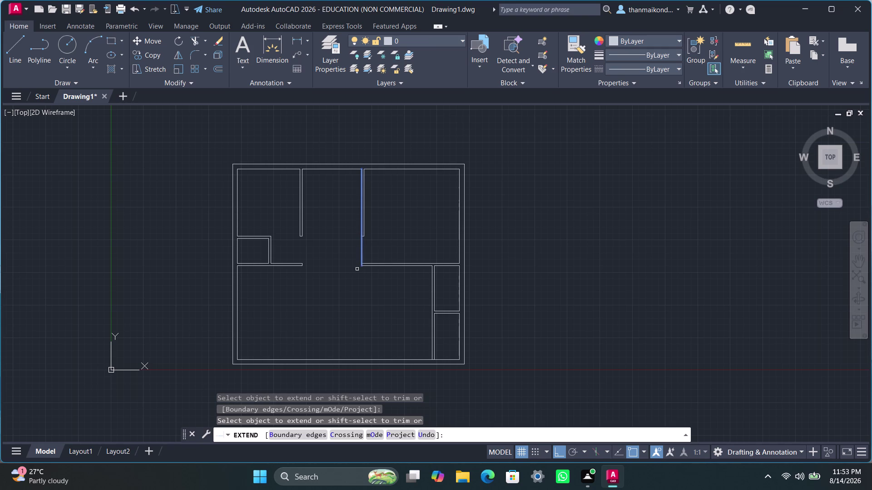
click(362, 264)
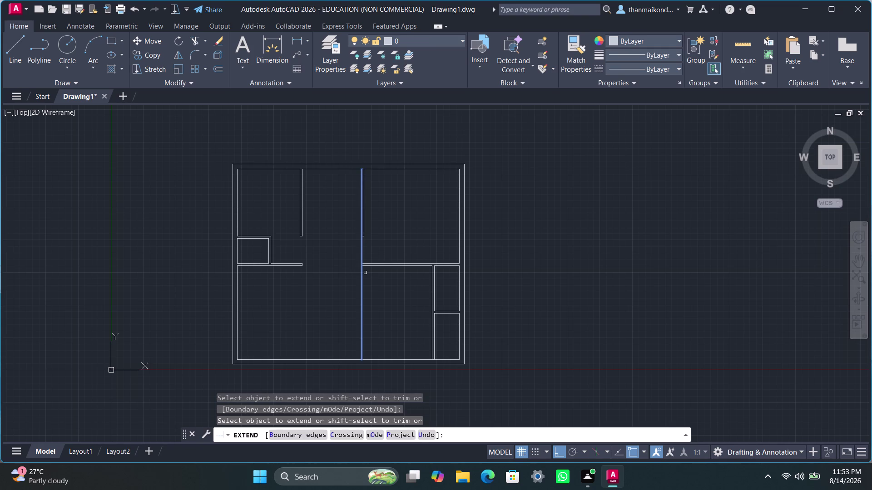
click(363, 265)
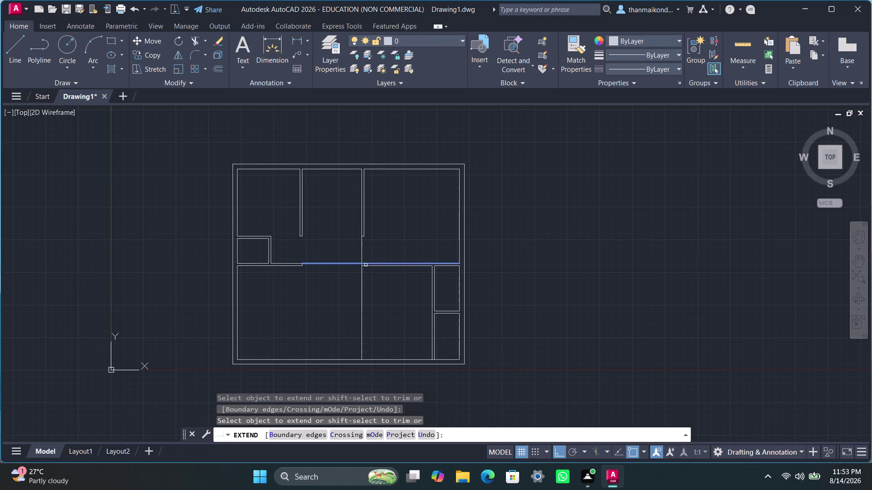
key(Escape)
key(Escape)
key(Escape)
key(Escape)
key(Escape)
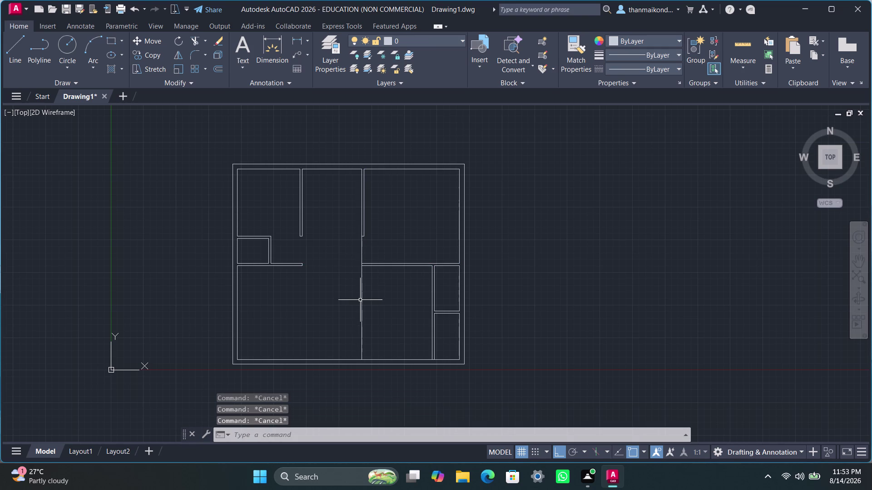
Offset the middle wall line 4.5" to create its parallel second line.
key(o)
text(ff)
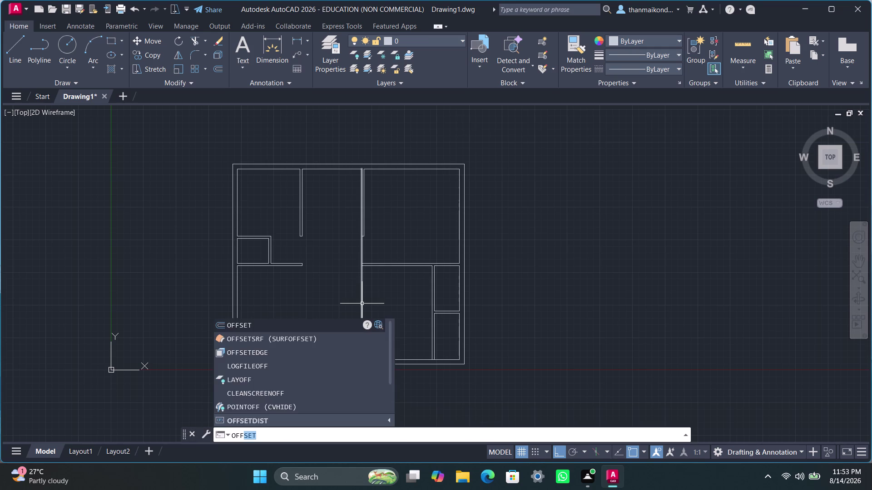
key(Return)
key(4)
text(.5)
key(shift+quotedbl)
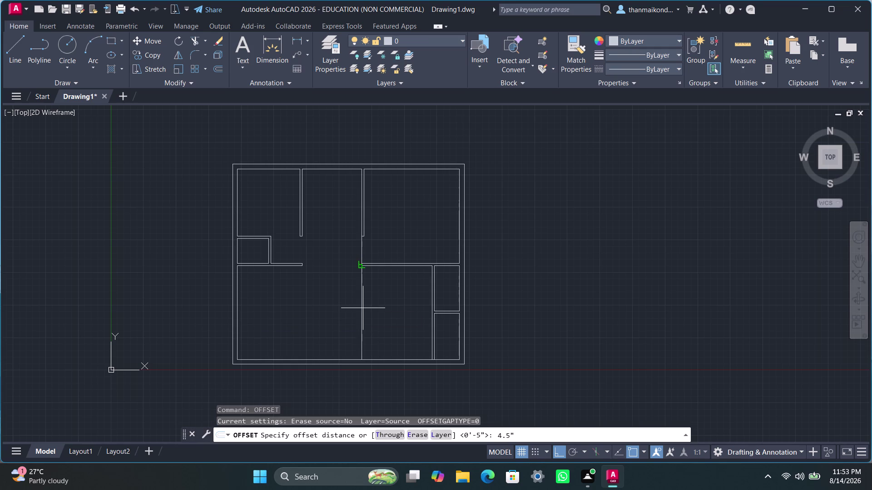
key(Return)
click(363, 311)
click(374, 312)
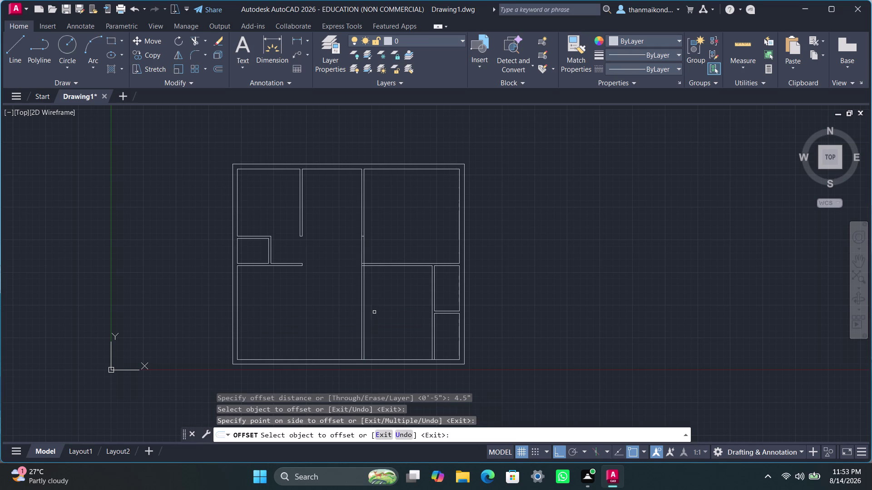
key(Escape)
key(Escape)
key(Escape)
key(Escape)
Trim overlapping line ends at the central partition's junction using fence drags.
scroll(up, 3)
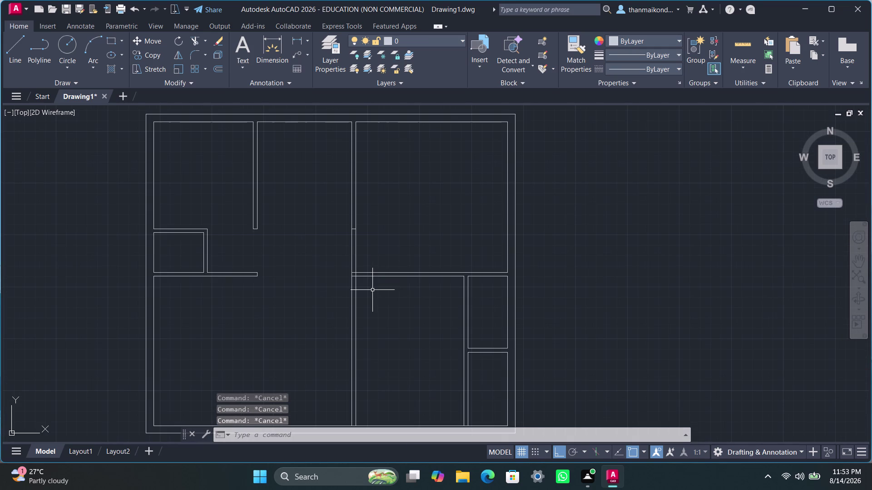
key(t)
key(r)
key(i)
key(m)
key(Return)
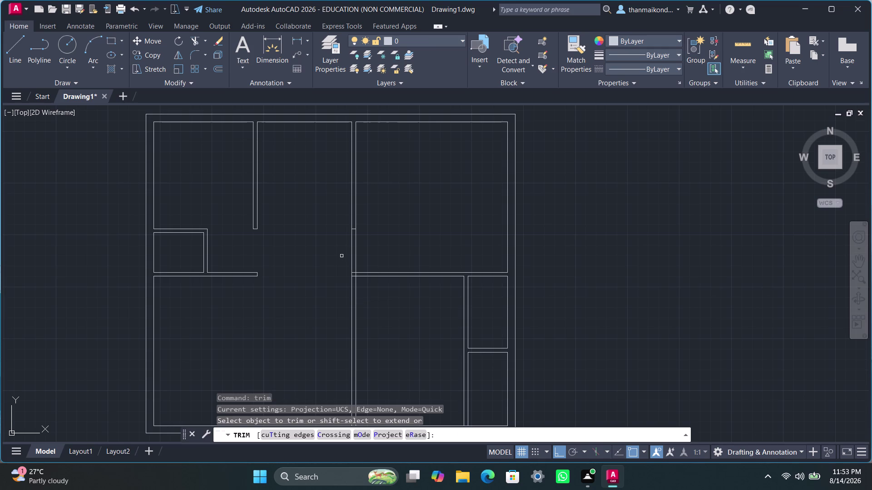
drag(340, 254, 364, 252)
scroll(up, 3)
drag(334, 291, 334, 291)
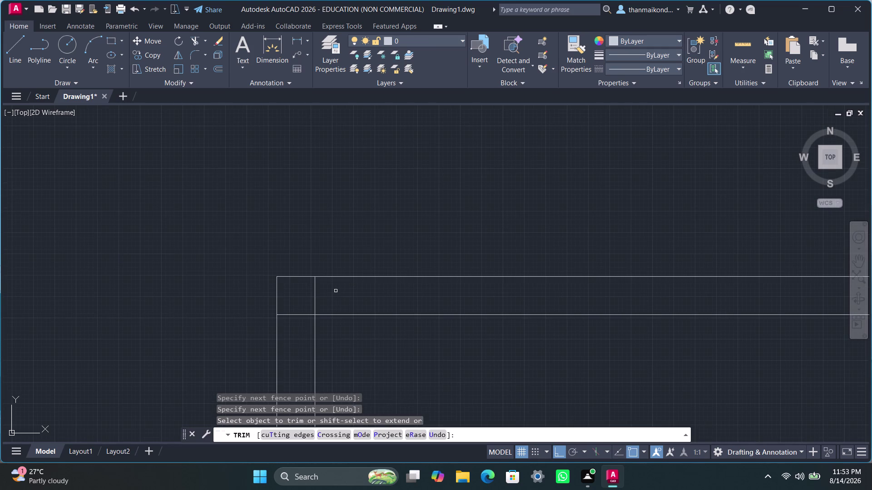
drag(334, 291, 301, 322)
scroll(down, 3)
Trim the crossing line and leftover segment at another wall junction.
middle_drag(277, 262, 290, 255)
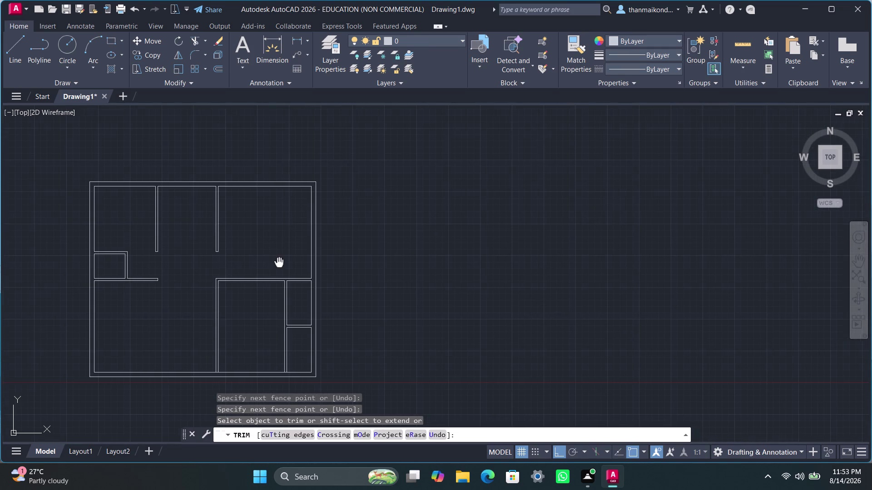
middle_drag(290, 254, 344, 195)
scroll(up, 3)
drag(269, 273, 268, 298)
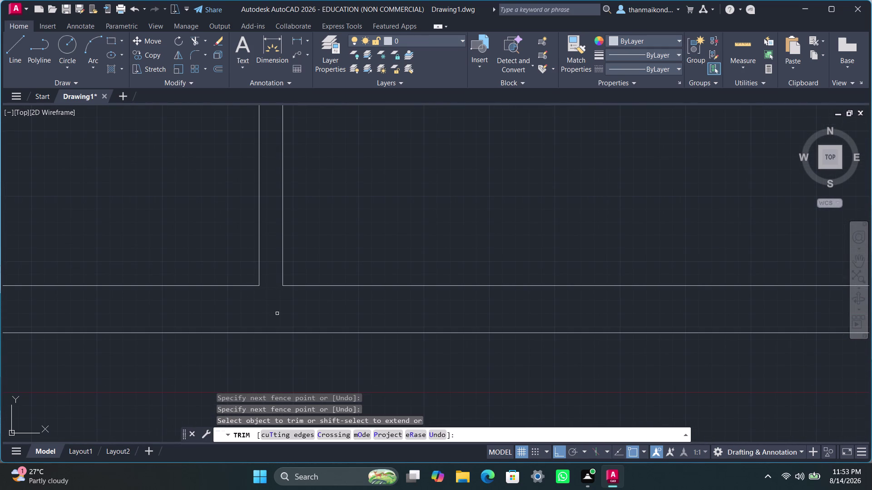
scroll(down, 3)
scroll(up, 3)
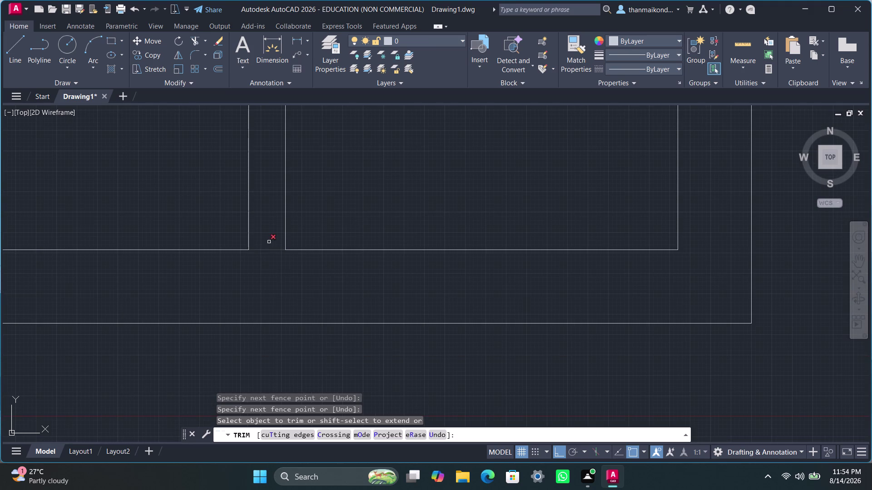
drag(264, 240, 265, 283)
scroll(down, 3)
middle_drag(202, 248, 414, 290)
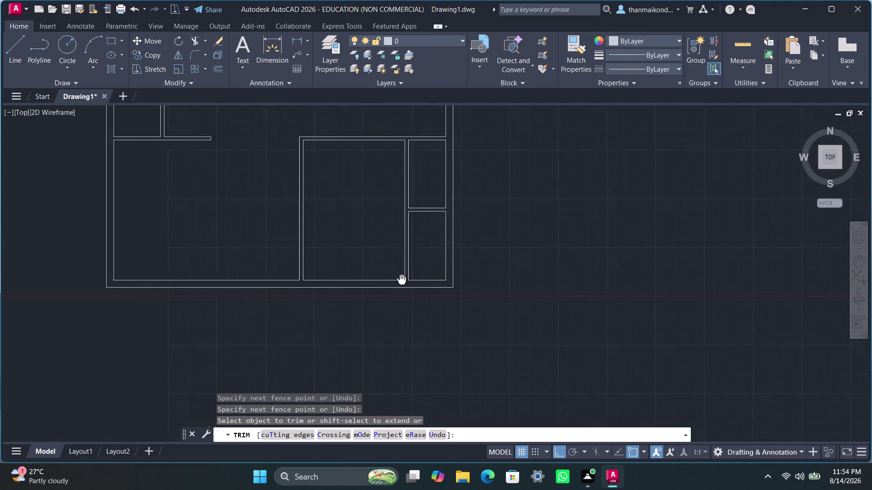
middle_drag(415, 289, 415, 290)
scroll(down, 3)
middle_drag(280, 226, 323, 277)
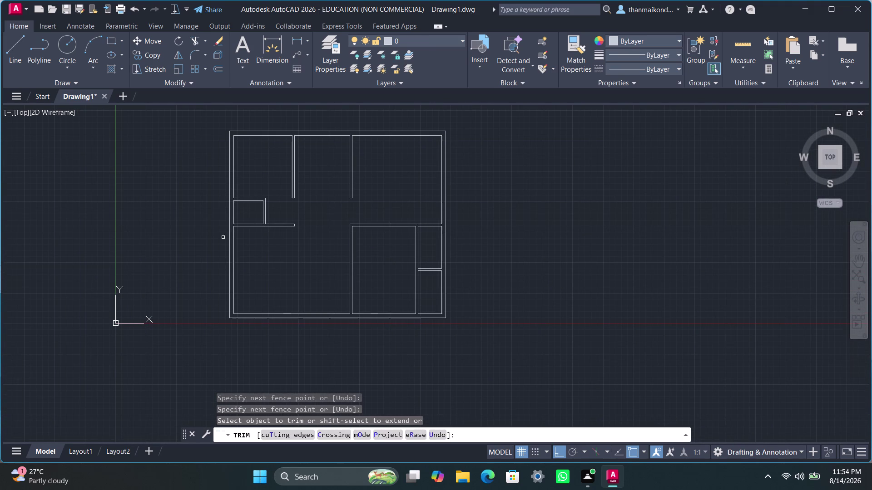
scroll(down, 3)
middle_drag(234, 268, 251, 271)
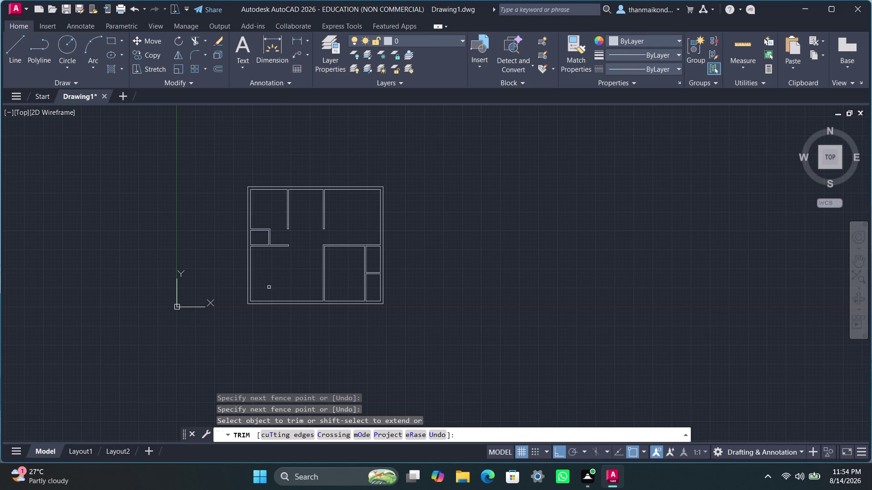
Close TRIM and zoom onto the partition's junction with the bottom outer wall.
key(Escape)
key(Escape)
key(Escape)
key(Escape)
scroll(down, 3)
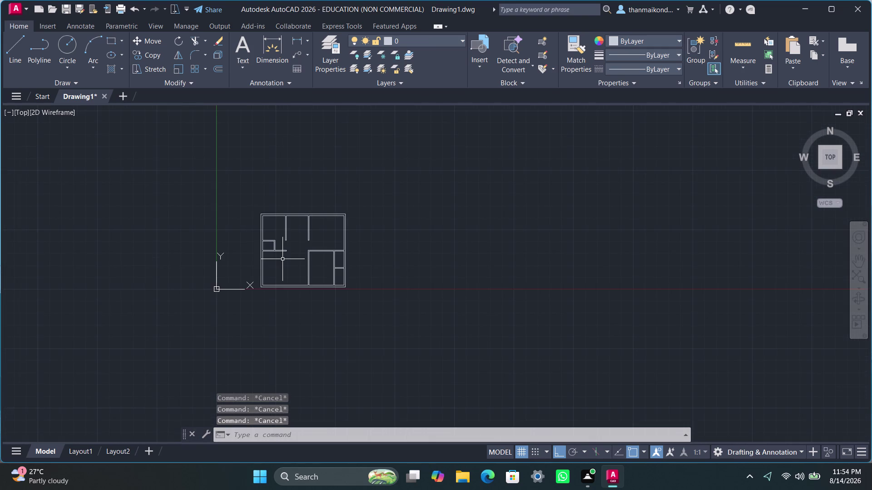
middle_drag(283, 260, 321, 274)
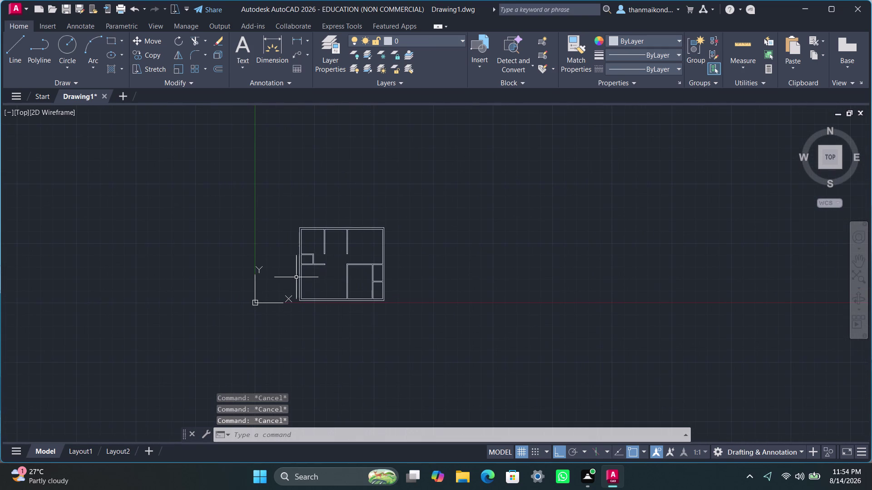
scroll(up, 3)
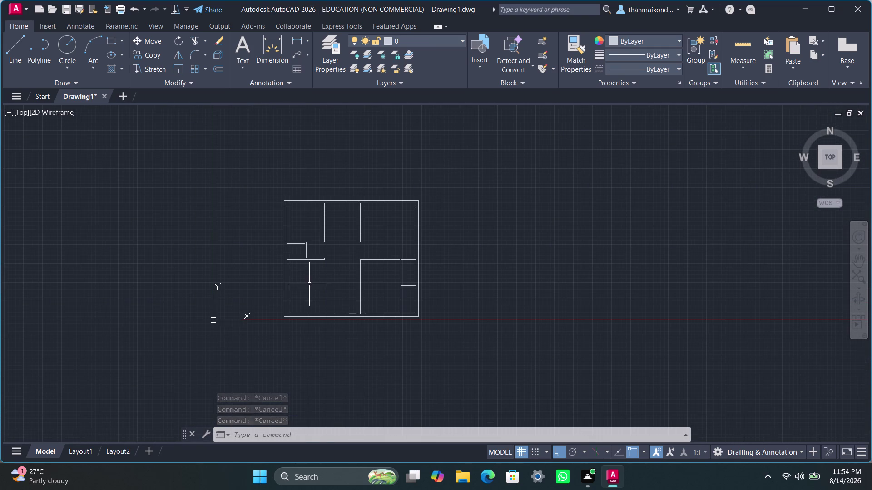
middle_drag(310, 284, 309, 269)
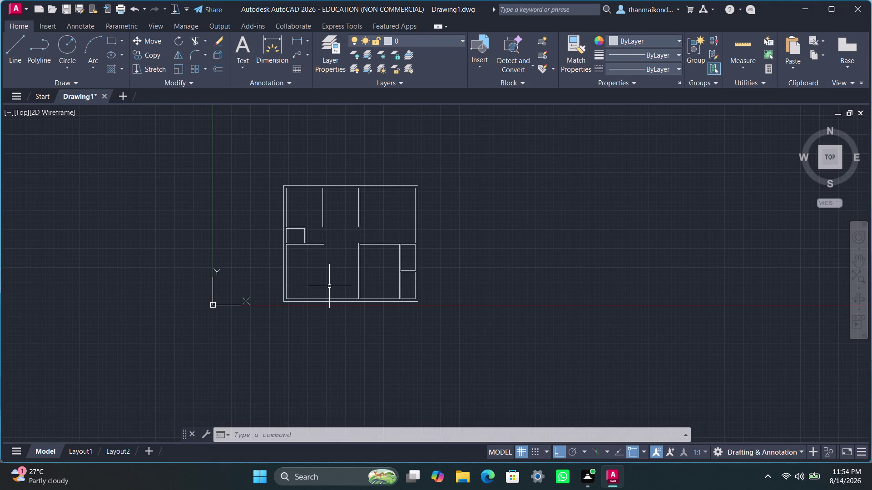
middle_drag(323, 298, 300, 298)
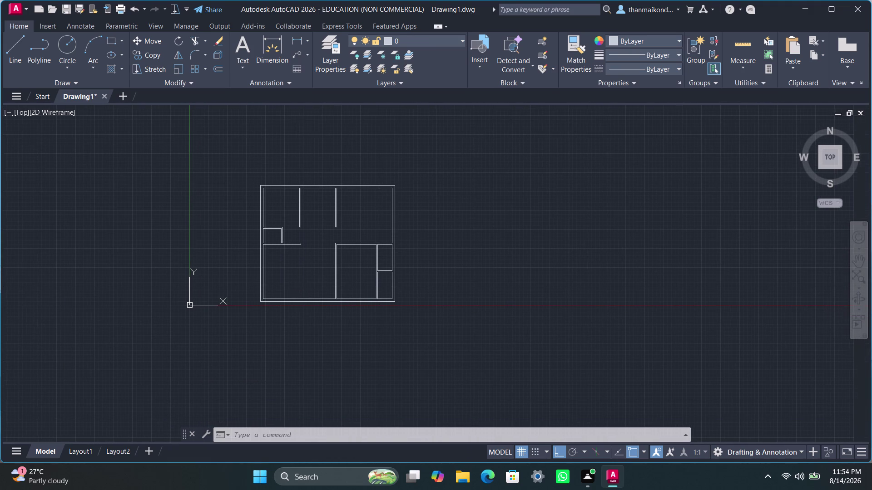
scroll(up, 3)
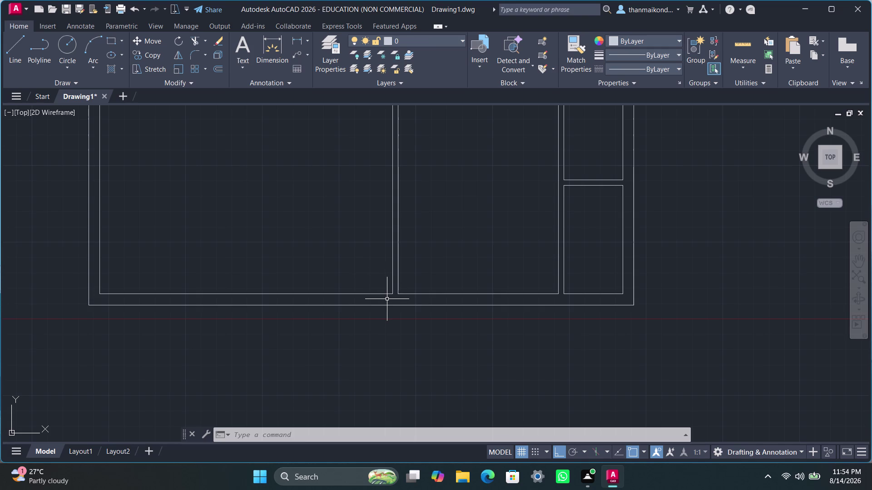
Start OFFSET and enter an invalid distance value.
key(o)
text(ff)
key(space)
key(space)
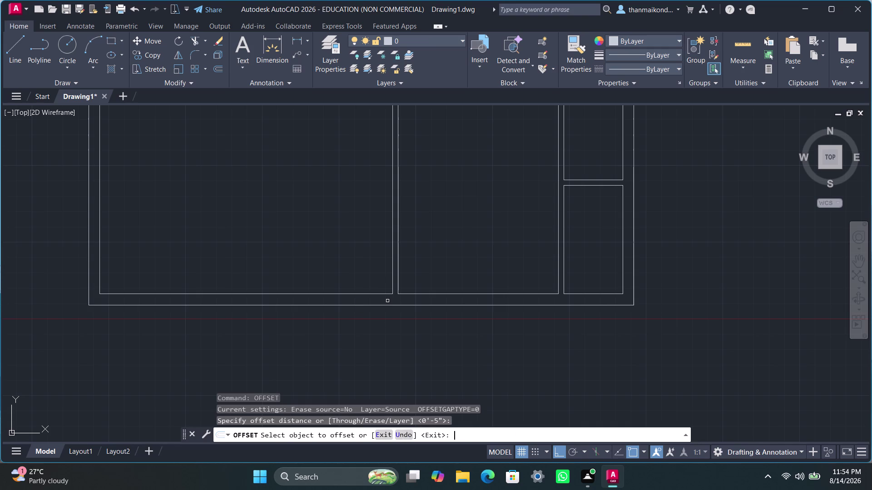
key(l)
key(space)
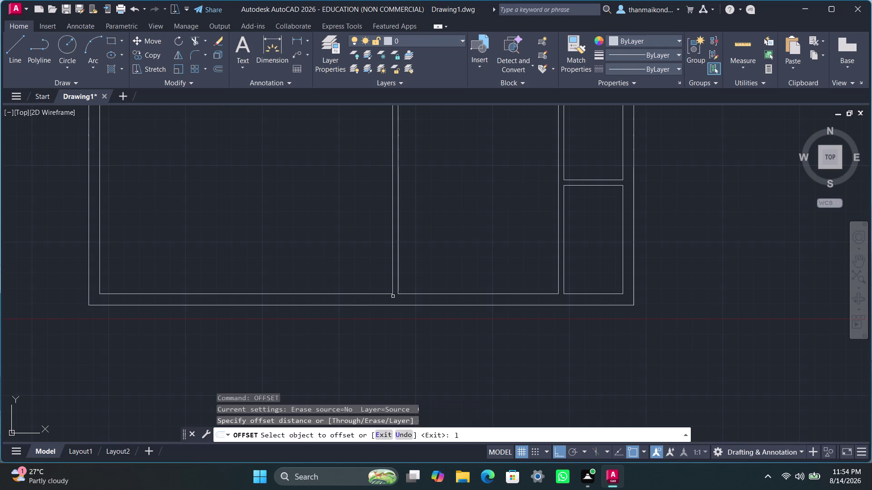
Enter 'extend' at the offset prompt as another invalid input.
key(e)
text(xt)
key(e)
text(nd)
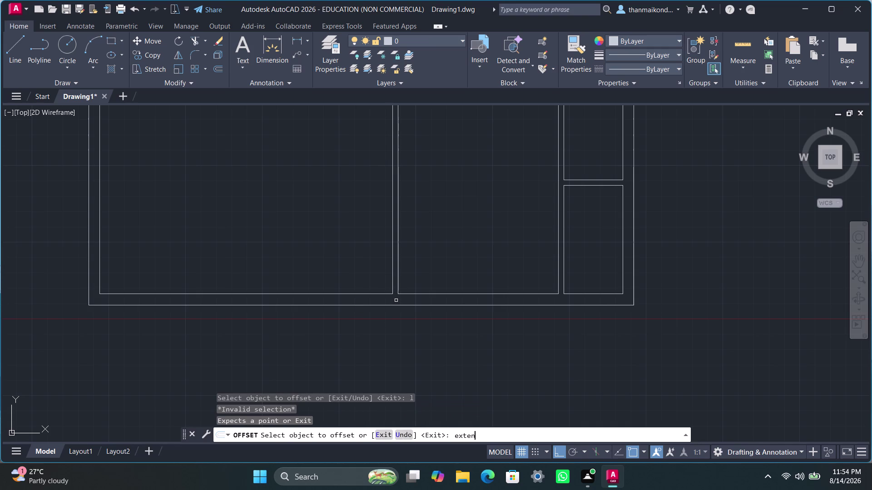
key(Return)
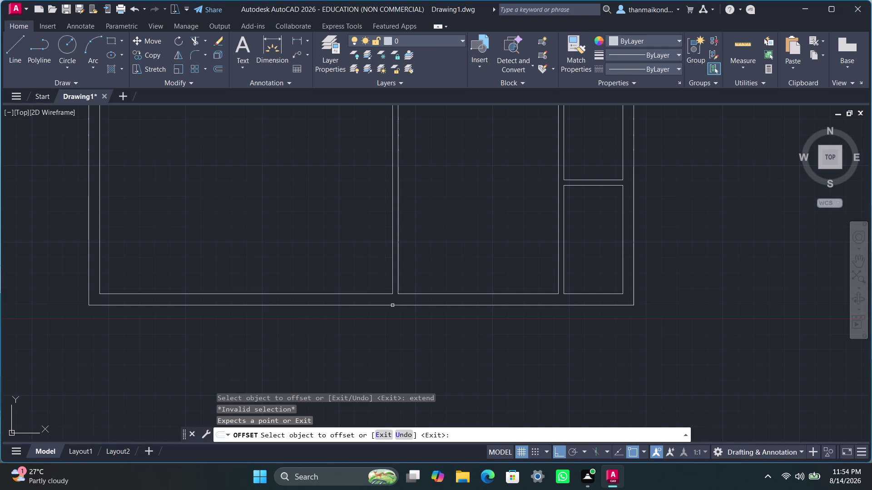
scroll(down, 3)
scroll(up, 3)
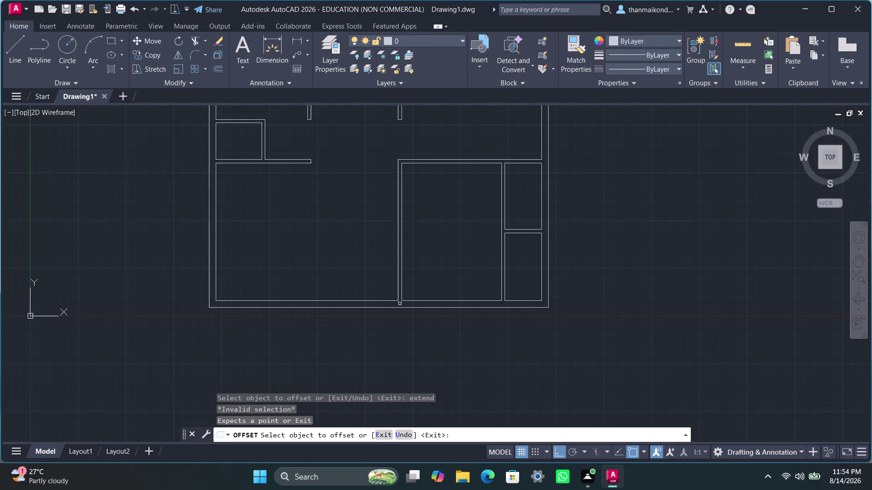
Cancel the running offset command and clear any active command.
key(space)
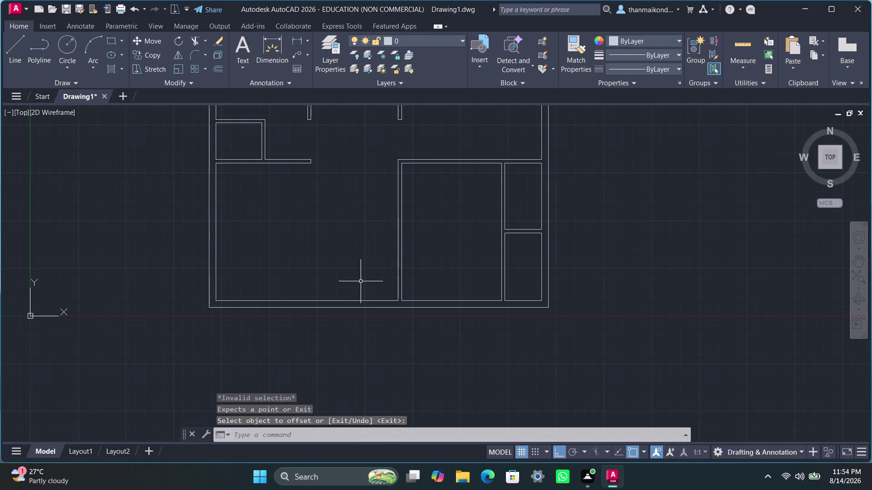
key(space)
key(space)
key(space)
key(space)
key(space)
key(space)
key(space)
key(Escape)
key(Escape)
key(Escape)
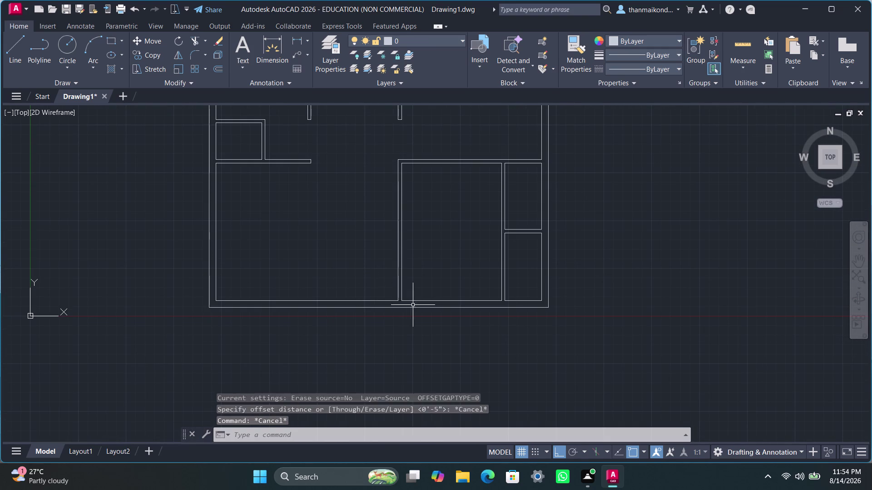
key(Escape)
key(Escape)
key(Escape)
Start a new line with the LINE command.
key(l)
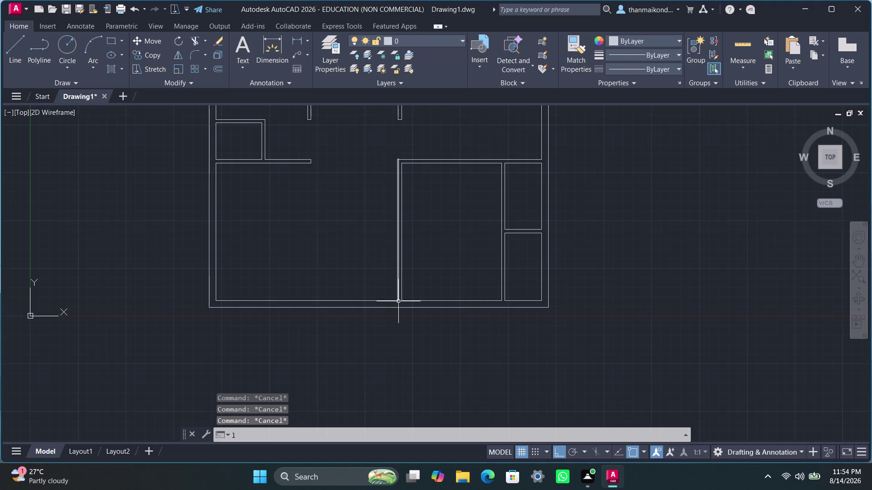
key(i)
key(n)
key(e)
key(Return)
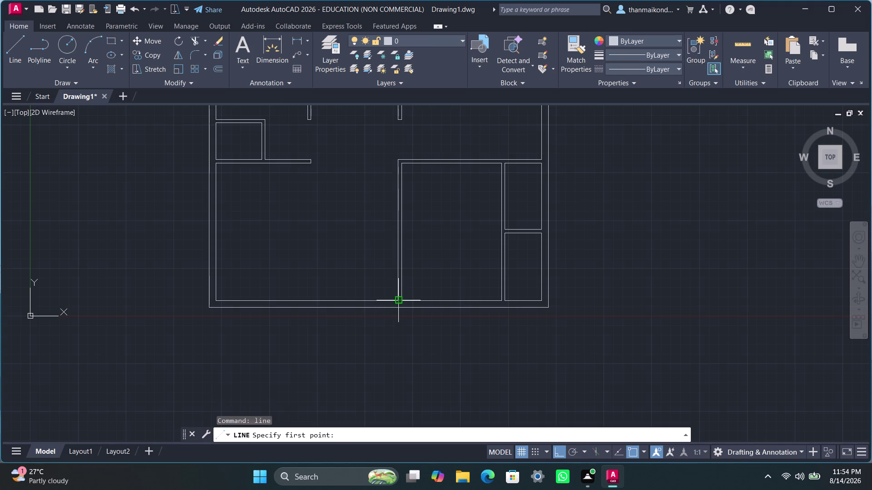
Attempt a vertical line from the inner wall junction down past the bottom wall, then cancel.
scroll(up, 3)
click(392, 305)
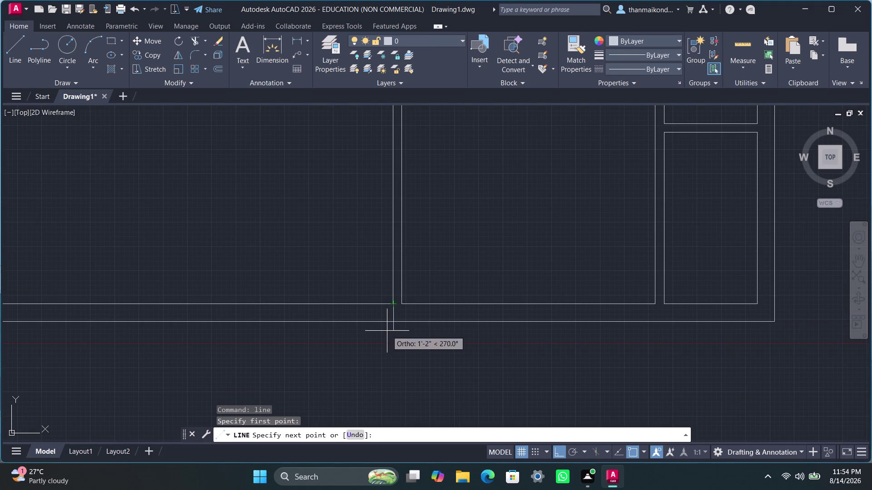
click(387, 331)
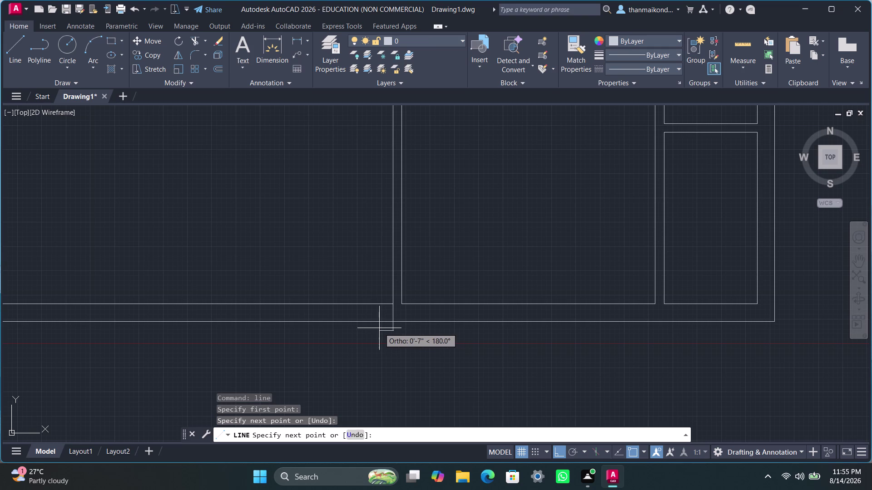
key(Escape)
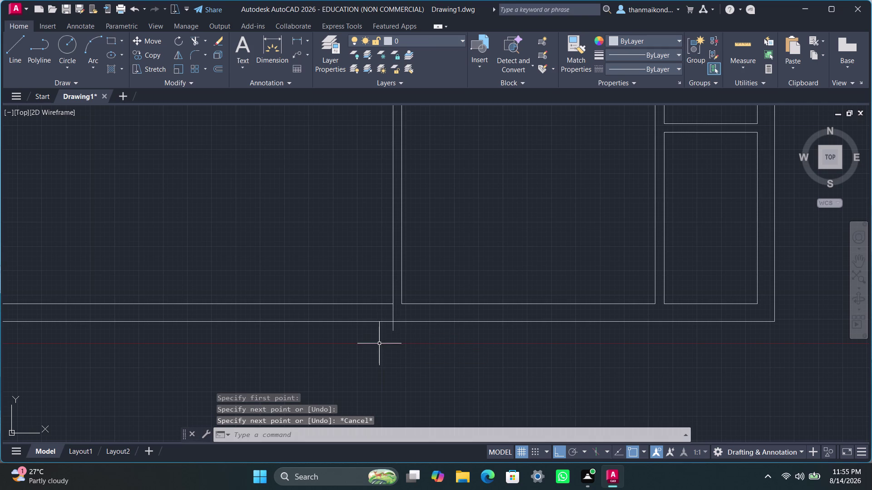
key(space)
Clear leftover prompts and run OFF, which opens the surface-offset command.
scroll(down, 3)
middle_drag(320, 312, 341, 314)
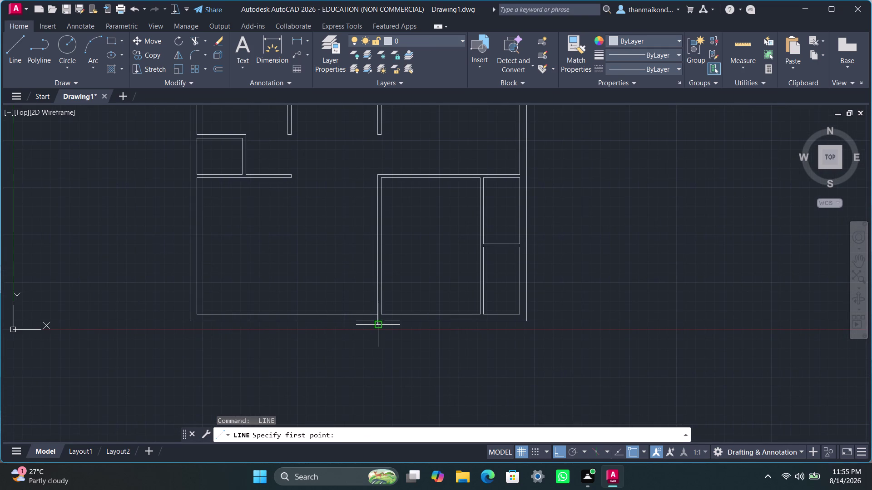
key(space)
key(space)
key(Escape)
key(Escape)
key(Escape)
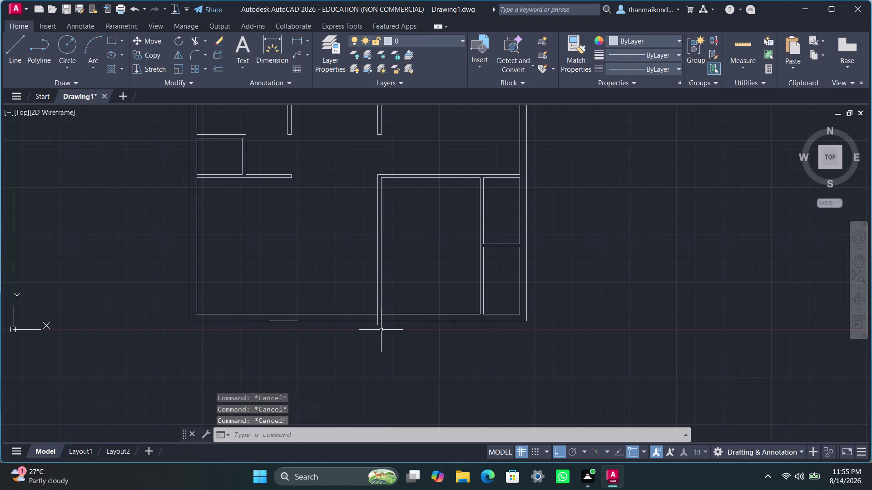
key(o)
text(ff)
key(Return)
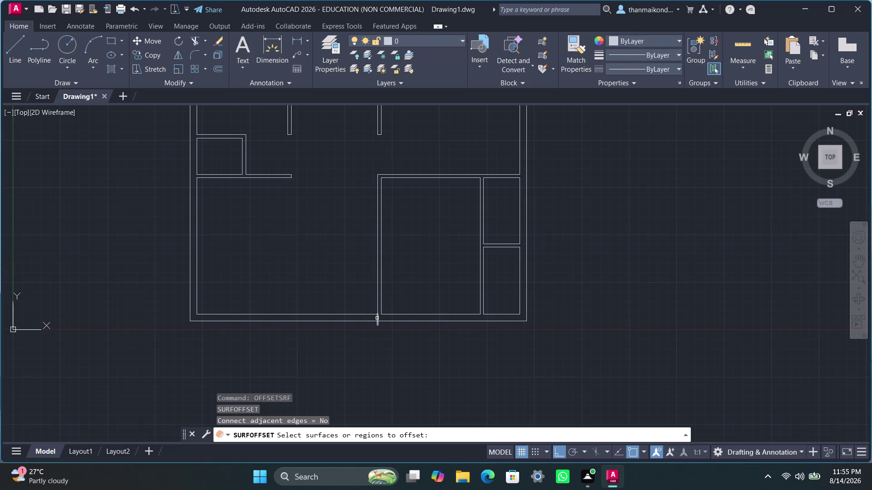
Enter a 1' distance, then cancel the running offset command.
key(1)
key(apostrophe)
key(Return)
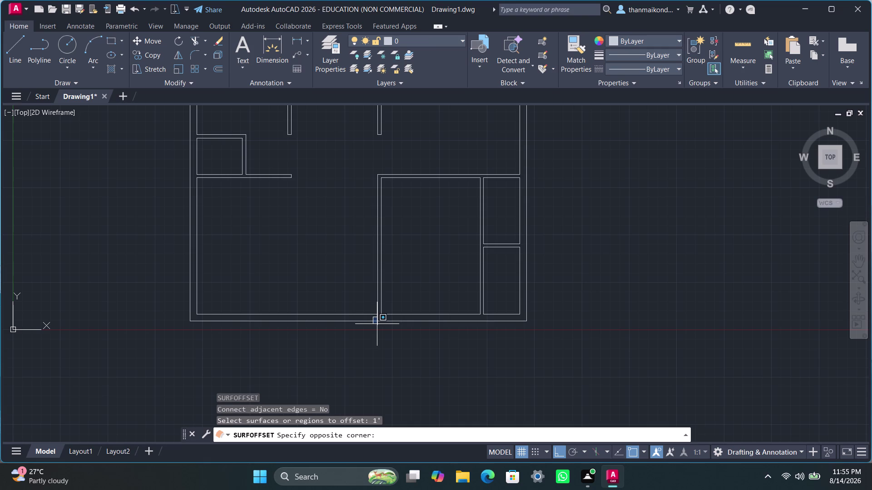
key(Return)
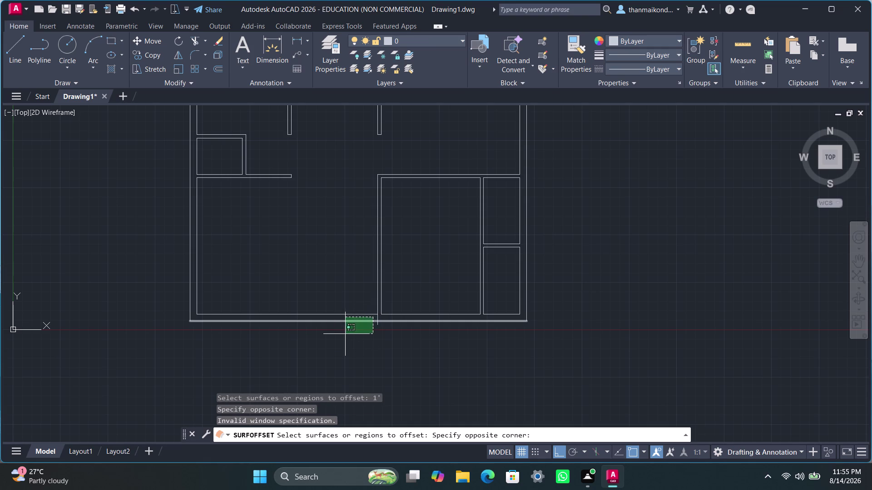
key(Escape)
key(Escape)
key(Escape)
key(Escape)
Offset a wall line 1' and undo the misplaced copy.
key(o)
text(ff)
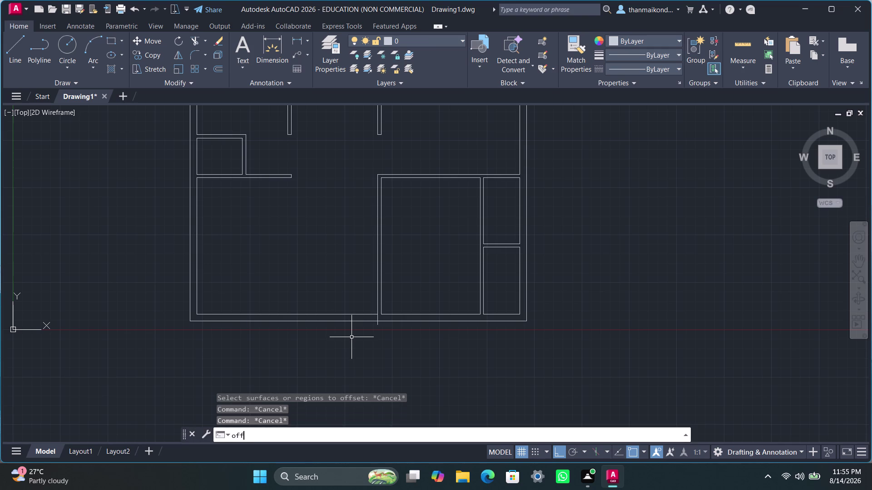
key(Return)
text(1')
key(Return)
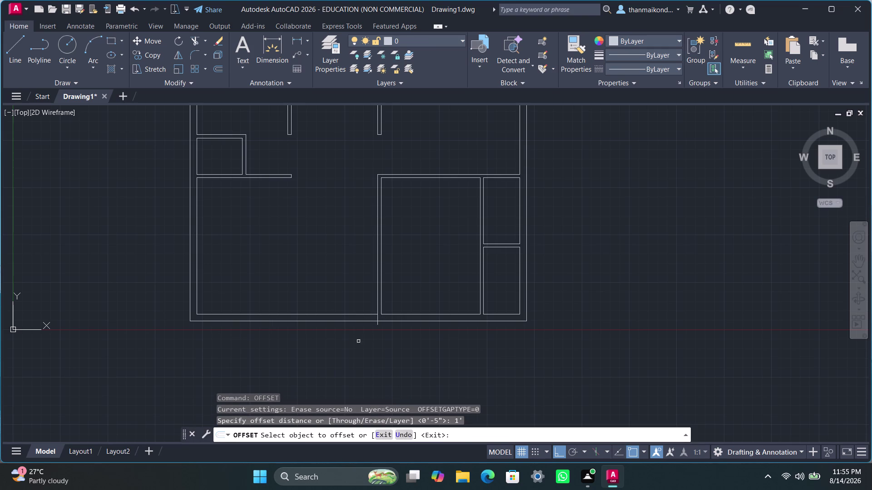
click(377, 319)
click(349, 318)
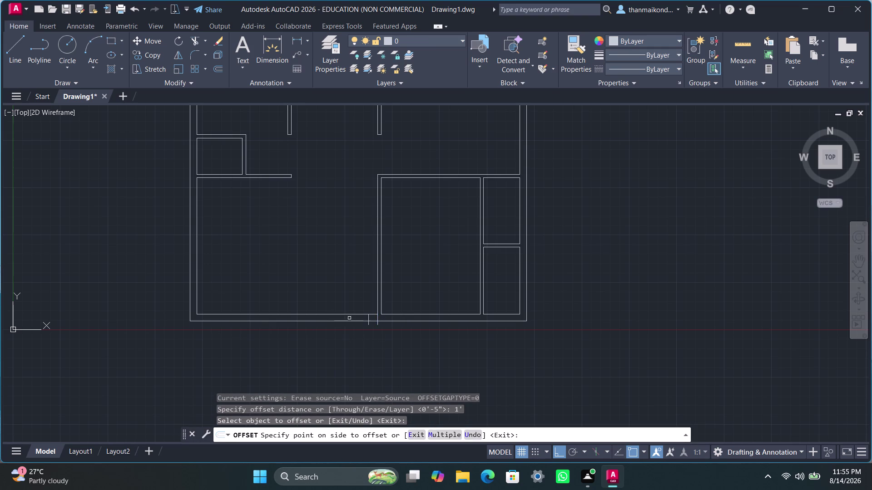
click(367, 321)
click(353, 321)
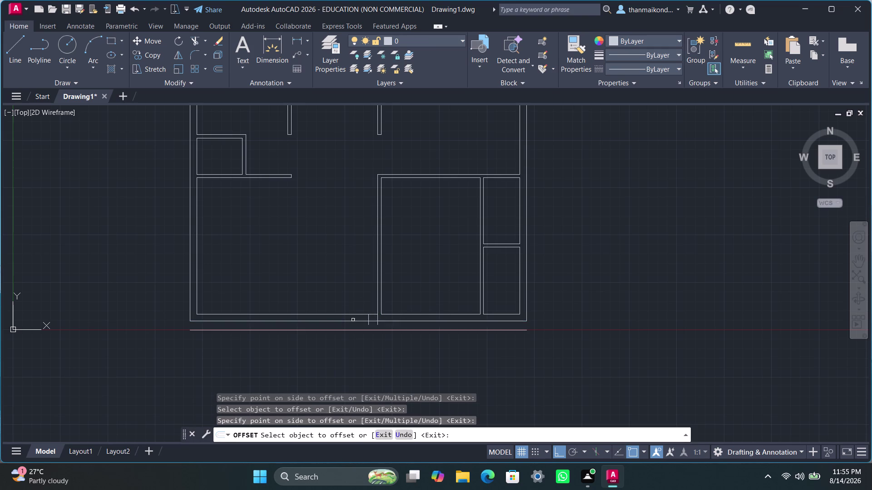
key(ctrl+z)
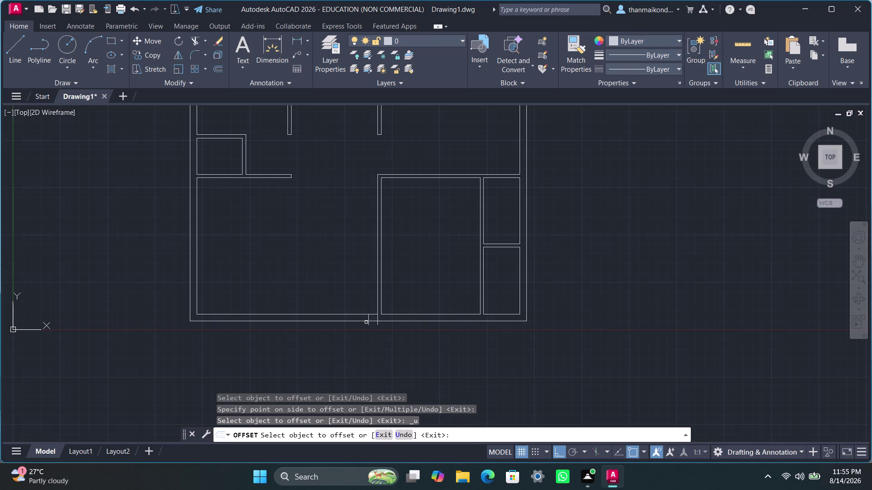
Offset the short vertical mark line to its left, then exit OFFSET.
click(368, 319)
click(356, 318)
key(space)
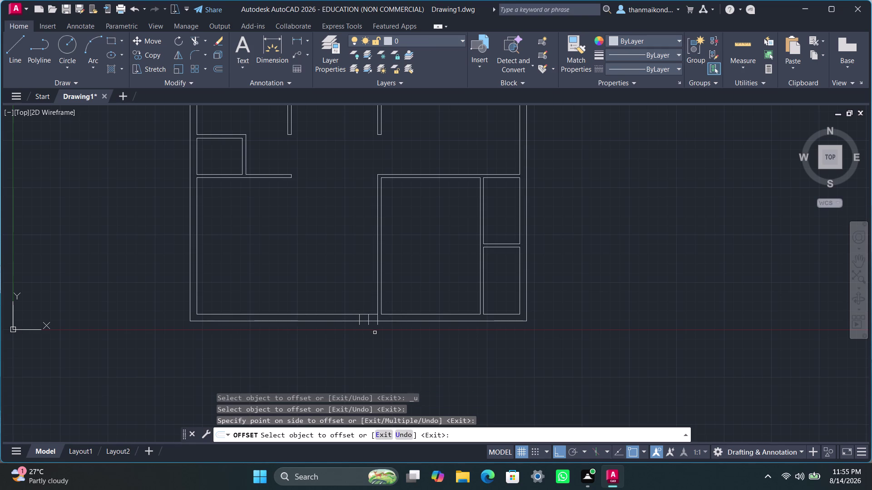
scroll(up, 3)
key(space)
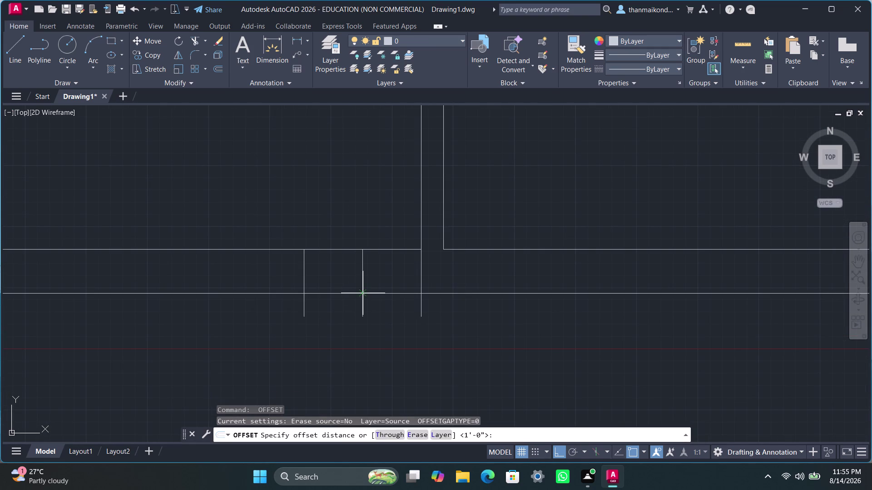
click(363, 293)
key(space)
key(space)
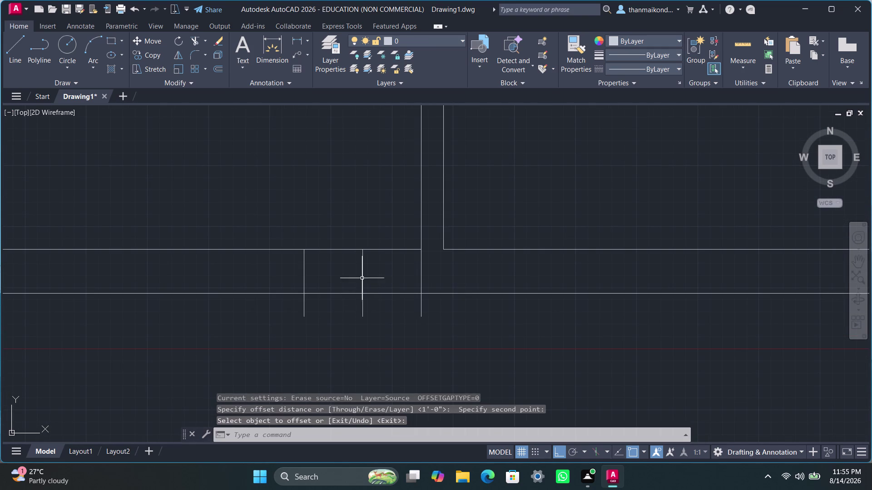
scroll(down, 3)
middle_drag(338, 327, 360, 332)
key(Escape)
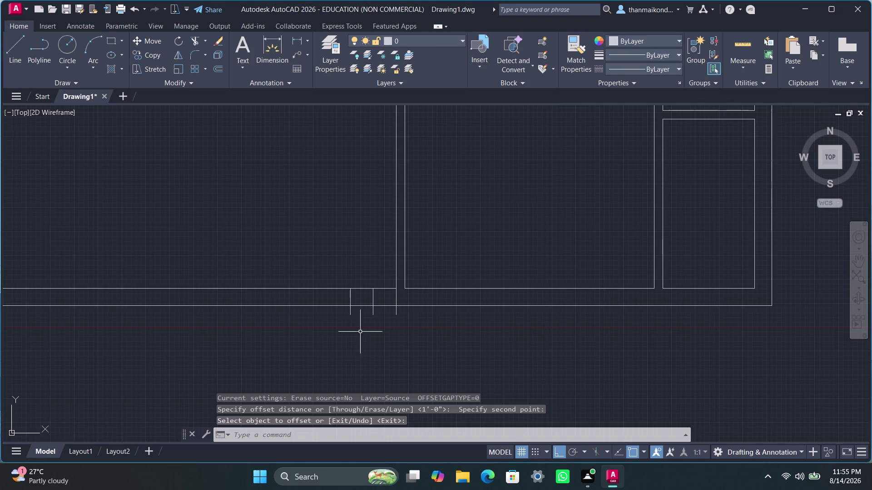
key(Escape)
key(Escape)
key(Escape)
Delete the middle short vertical line and the stray line.
click(372, 304)
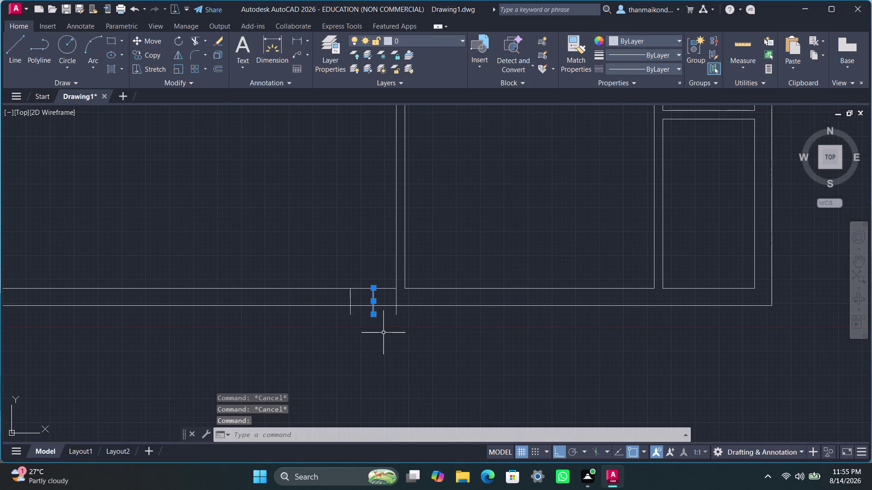
key(Delete)
click(396, 311)
key(Delete)
scroll(down, 3)
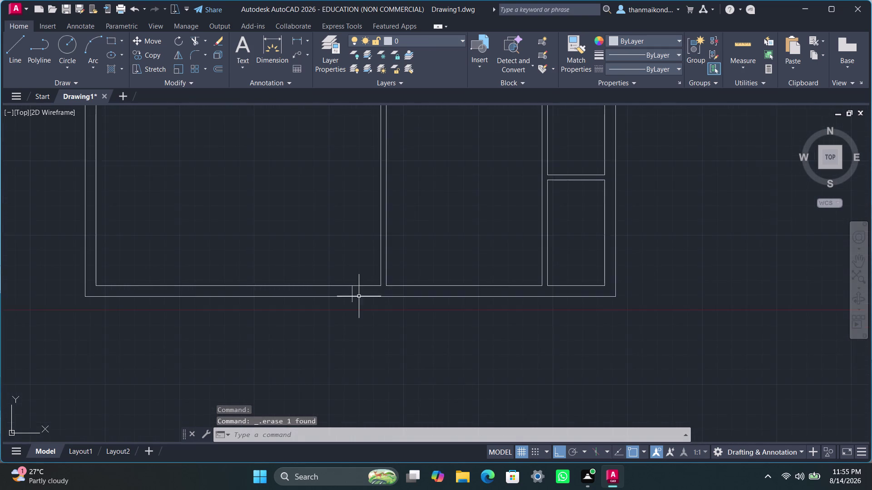
middle_drag(371, 308, 399, 318)
Attempt a 5' offset and cancel the failed entry.
key(space)
key(space)
text(of)
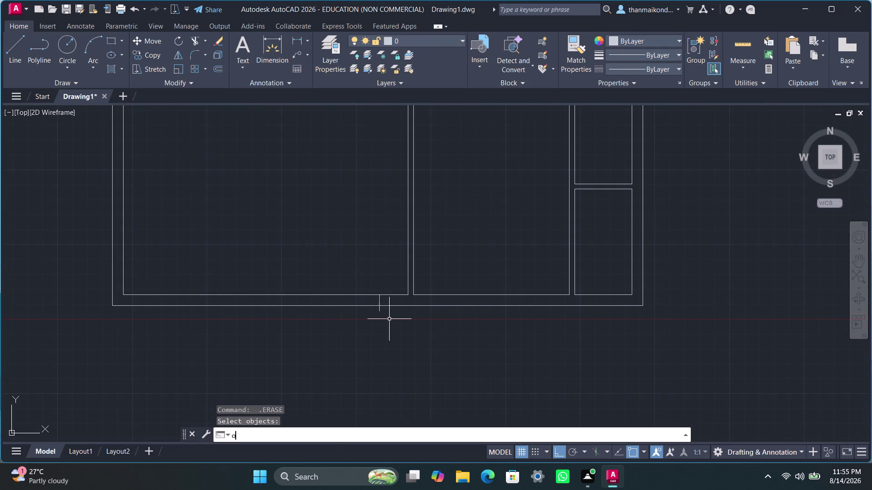
text(f)
key(Return)
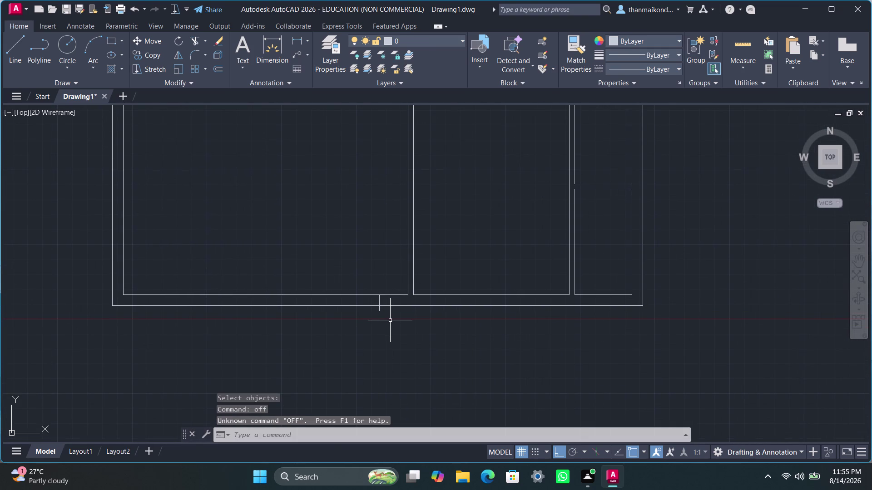
text(5')
key(Return)
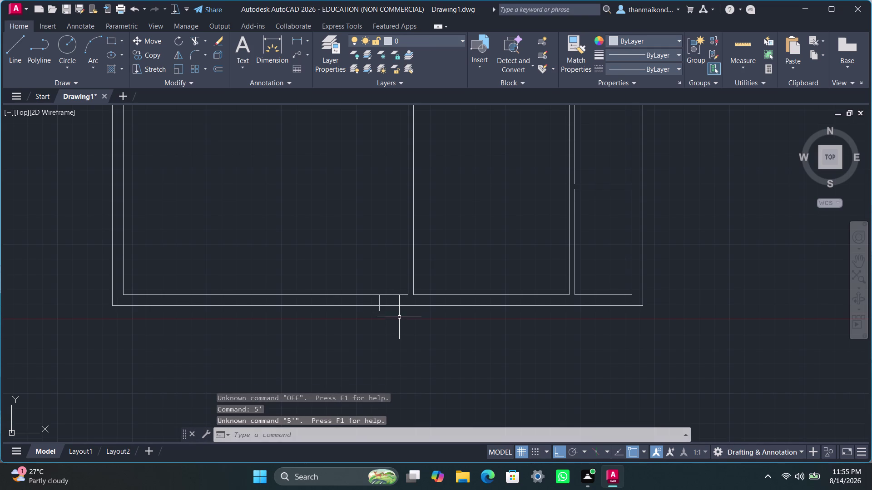
key(Escape)
key(Escape)
key(Escape)
key(Escape)
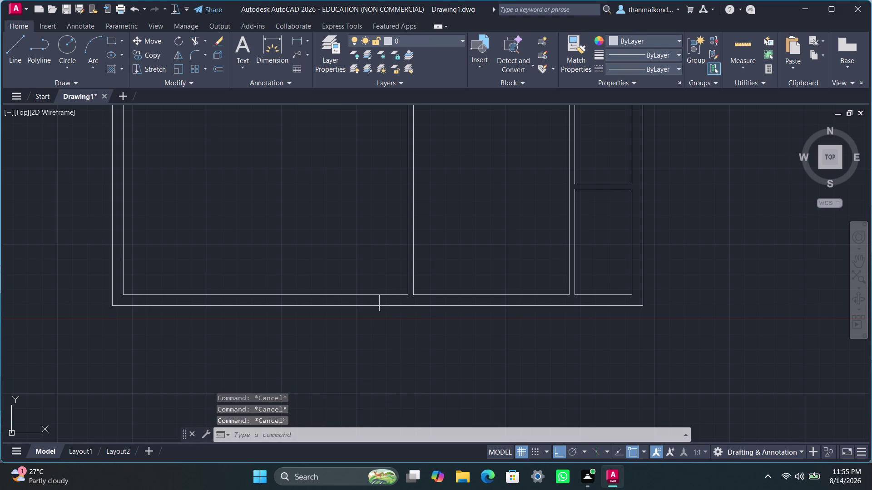
Offset the short mark line 5' to the left along the bottom wall.
key(o)
text(ff)
key(Return)
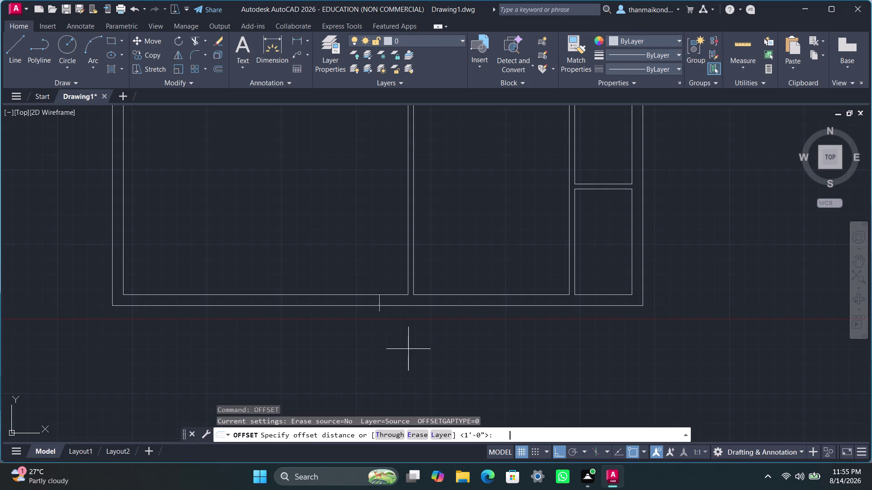
key(5)
key(apostrophe)
key(Return)
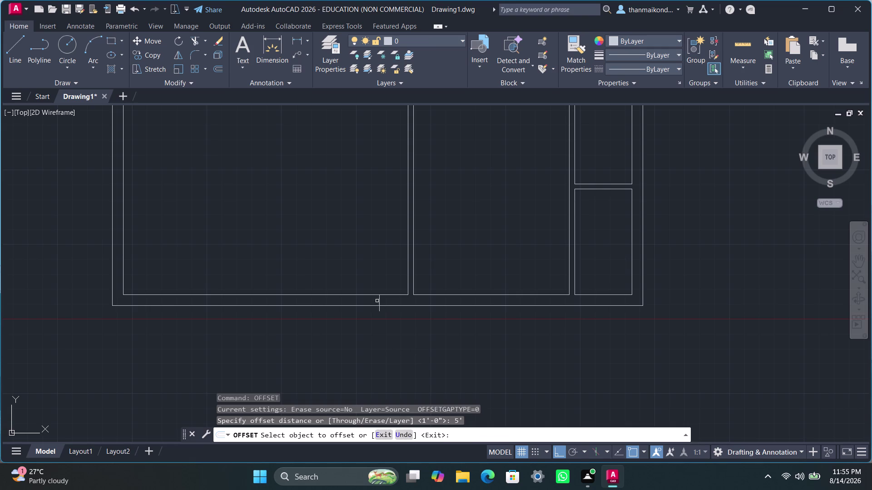
click(380, 303)
click(336, 302)
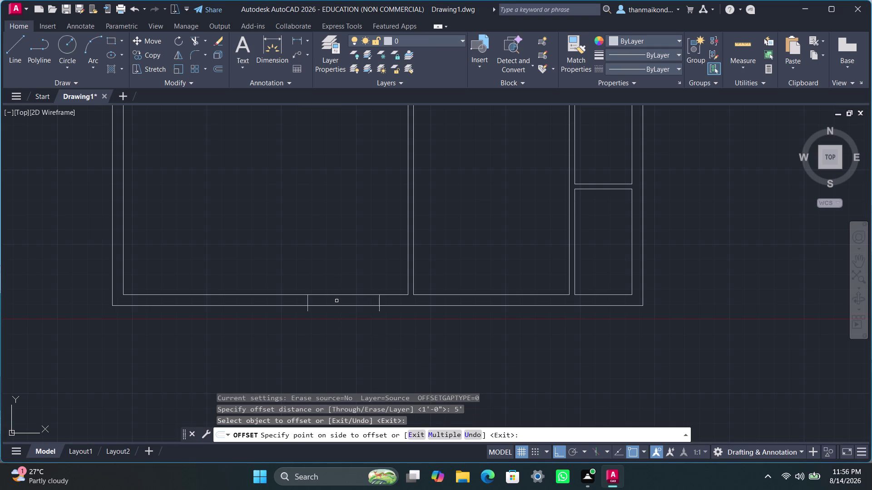
key(Escape)
key(Escape)
key(Escape)
scroll(down, 3)
middle_drag(347, 297, 347, 318)
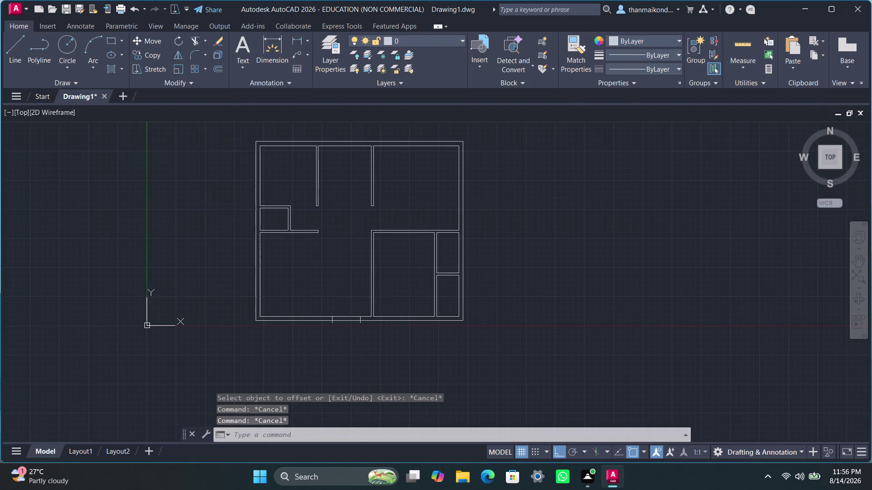
scroll(up, 3)
scroll(up, 3)
Trim the bottom wall lines and marks between the two ticks, leaving a 5' opening.
text(trim)
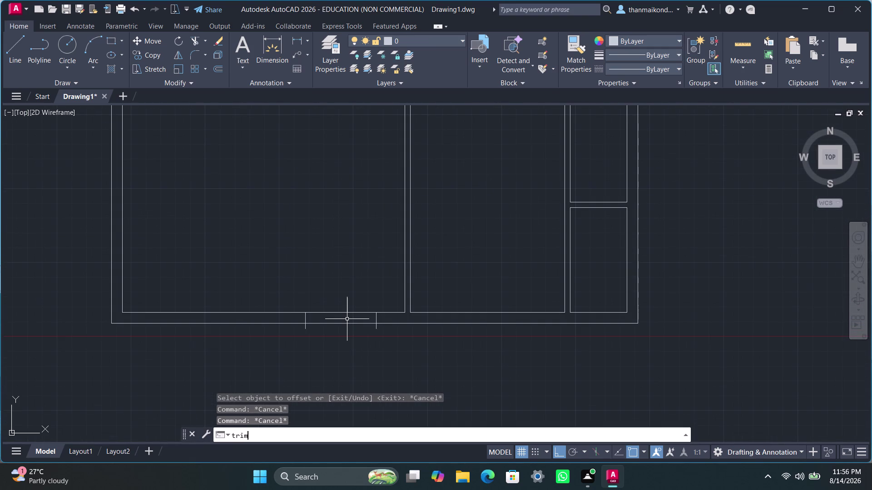
key(Return)
drag(341, 295, 340, 330)
scroll(up, 3)
drag(288, 316, 308, 316)
drag(470, 318, 489, 321)
scroll(down, 3)
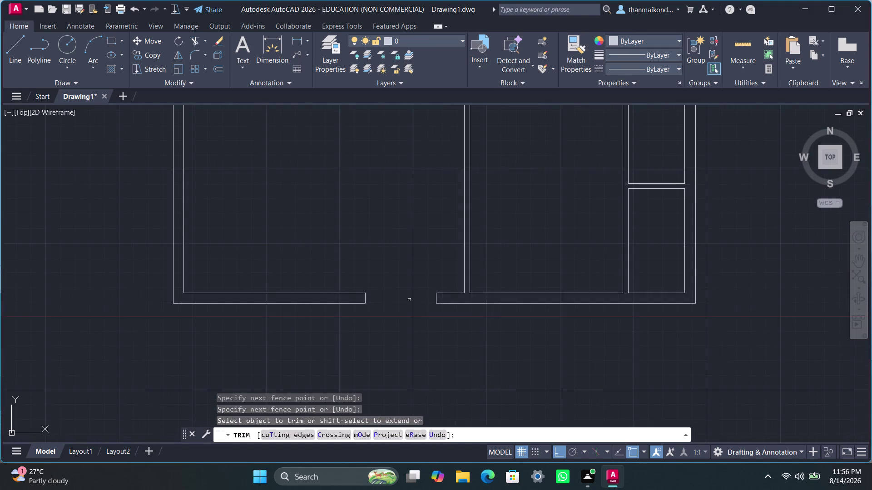
scroll(down, 3)
middle_drag(407, 287, 417, 323)
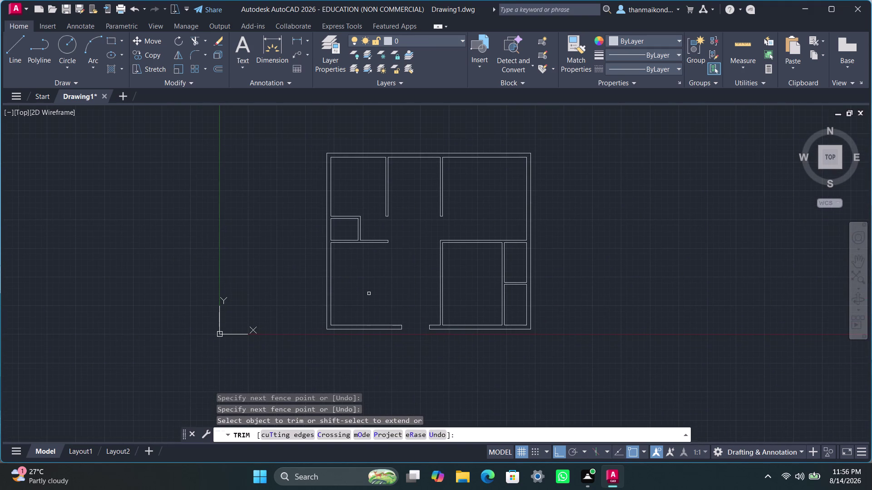
middle_drag(369, 296, 387, 303)
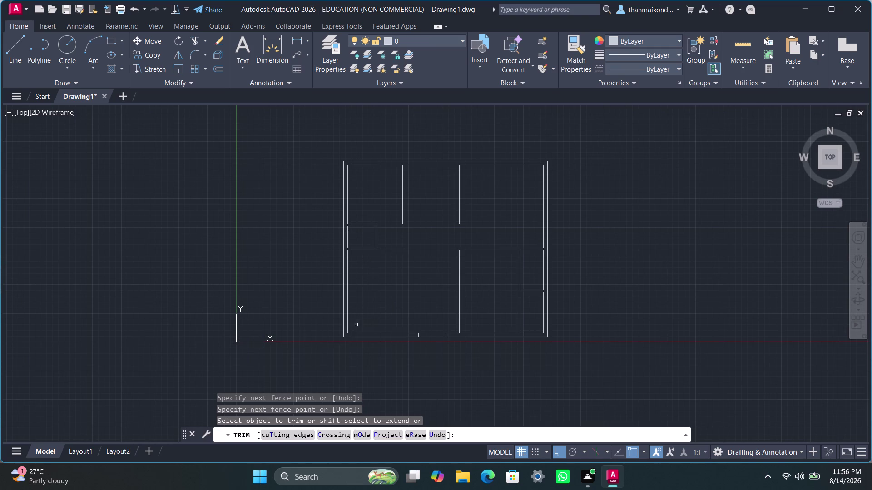
key(Escape)
key(Escape)
key(Escape)
key(Escape)
key(Escape)
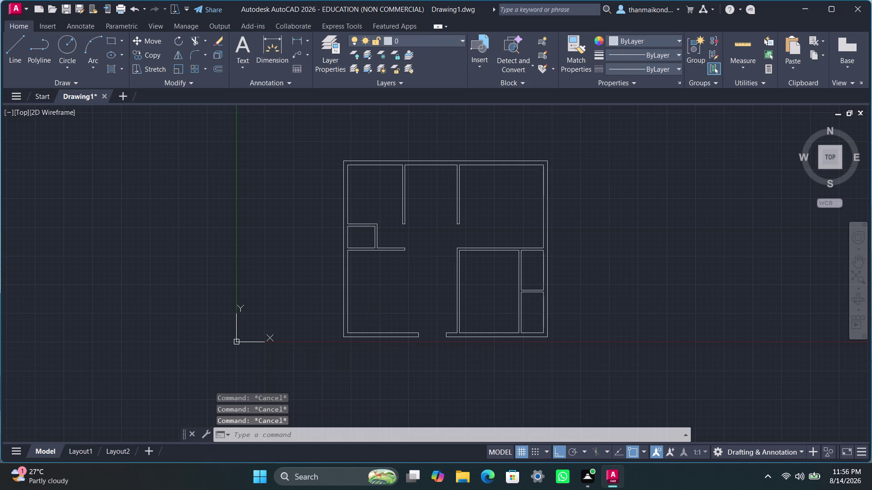
scroll(up, 3)
Draw a short cross line across the lower-left outer wall.
key(l)
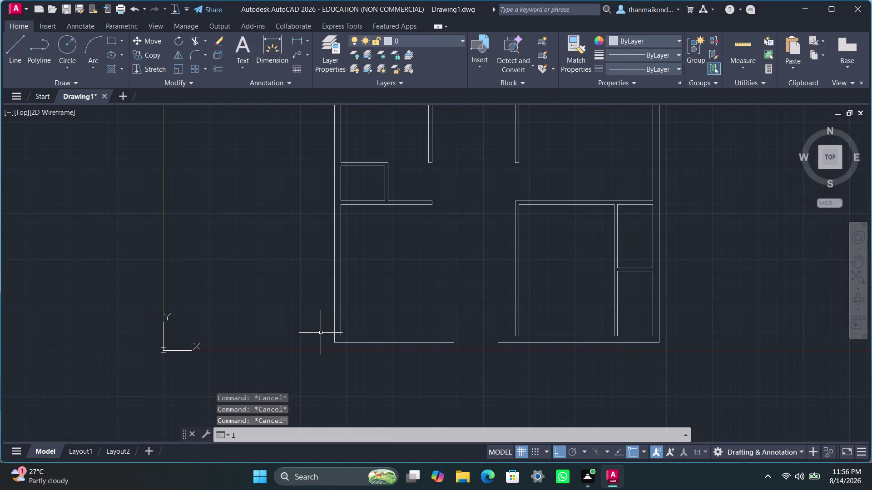
text(in)
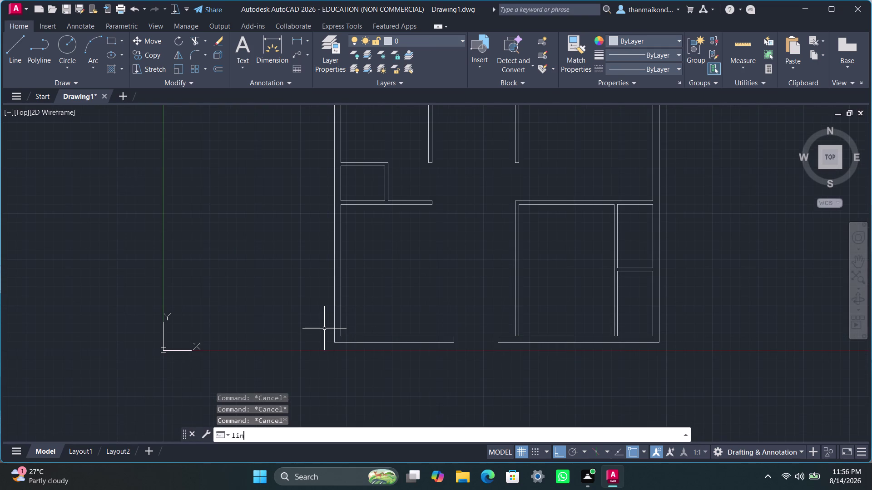
key(e)
key(Return)
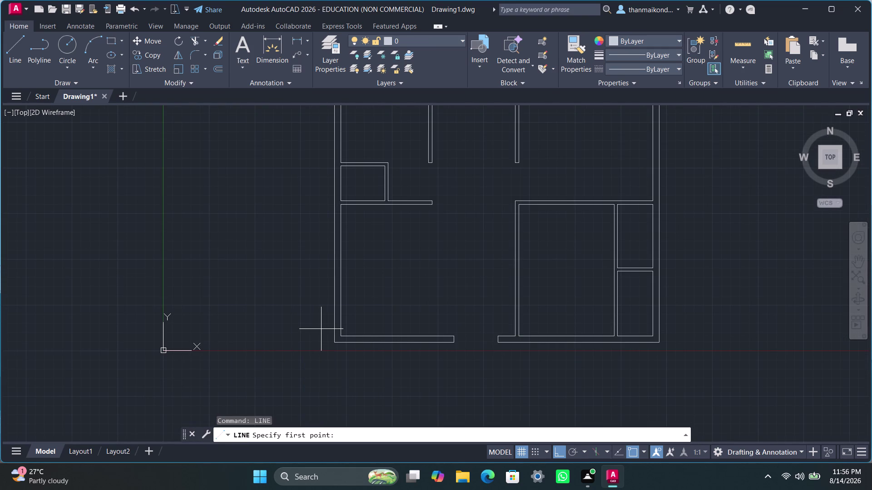
click(325, 329)
click(353, 329)
key(space)
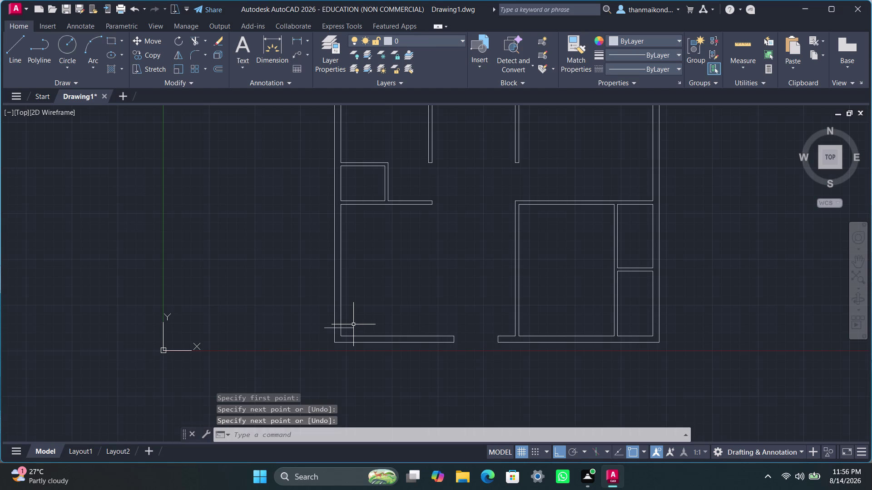
Attempt a 3' offset while LINE was still active, then cancel it.
key(space)
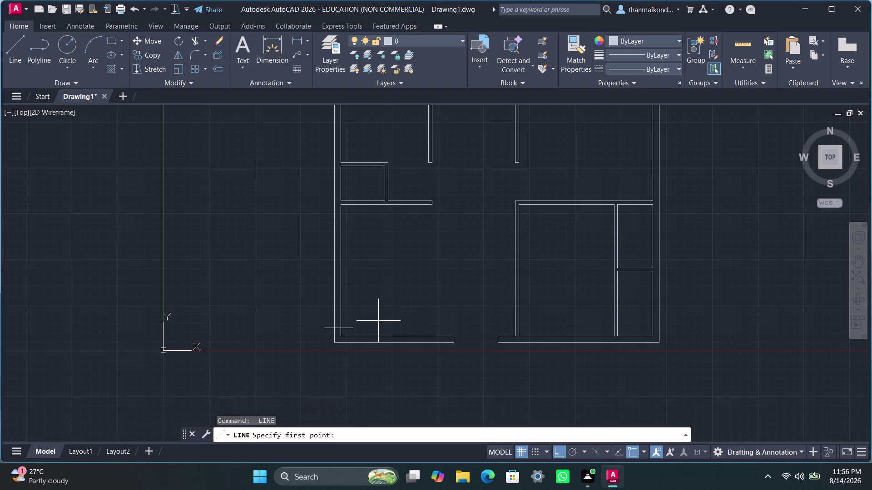
text(of)
key(f)
key(Return)
key(3)
key(apostrophe)
key(Return)
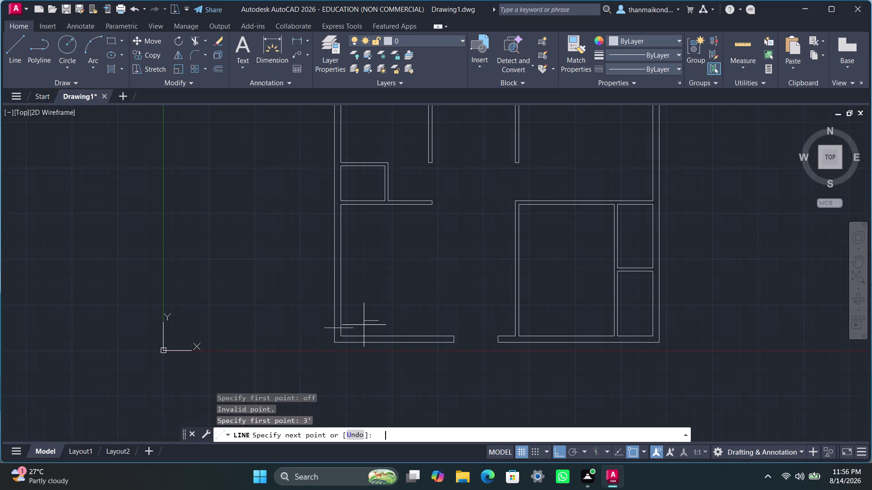
key(Return)
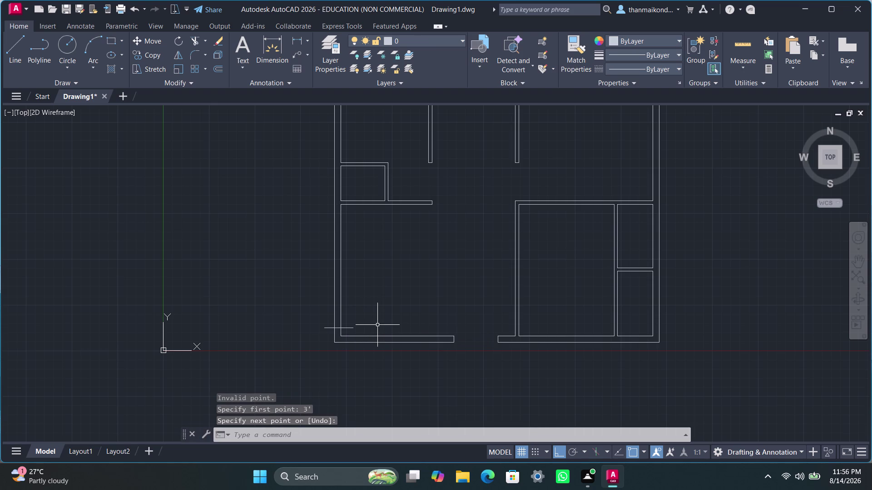
key(Escape)
key(Escape)
key(Escape)
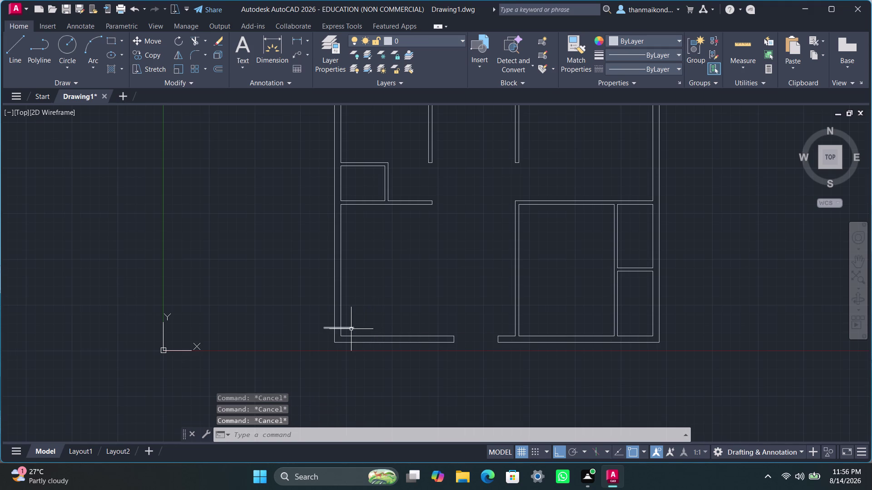
Offset the left-wall cross line 3' upward.
text(off)
key(Return)
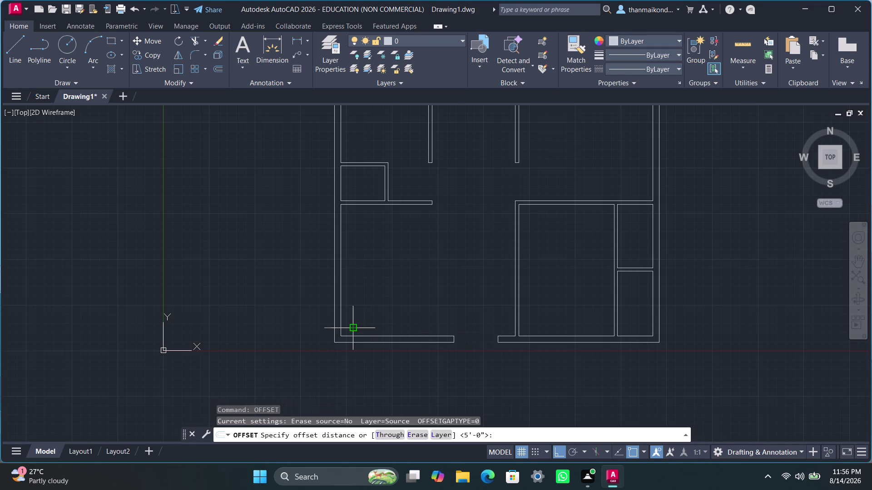
text(3')
key(Return)
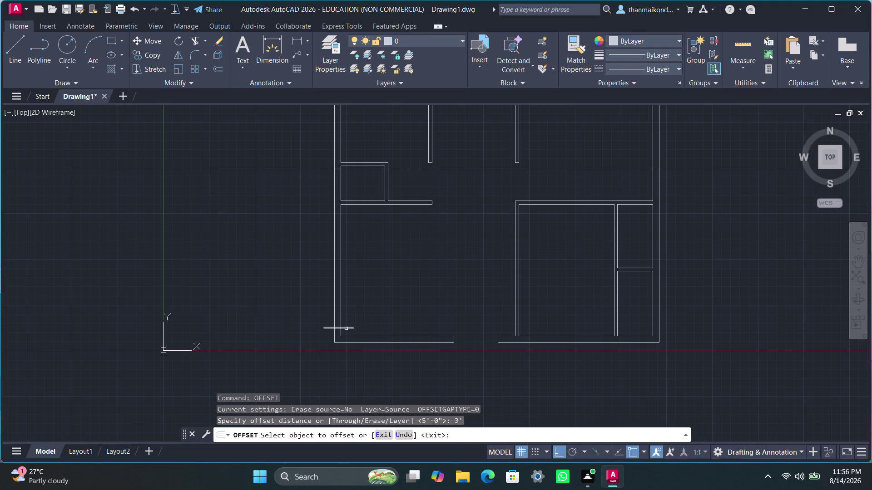
click(347, 329)
click(355, 310)
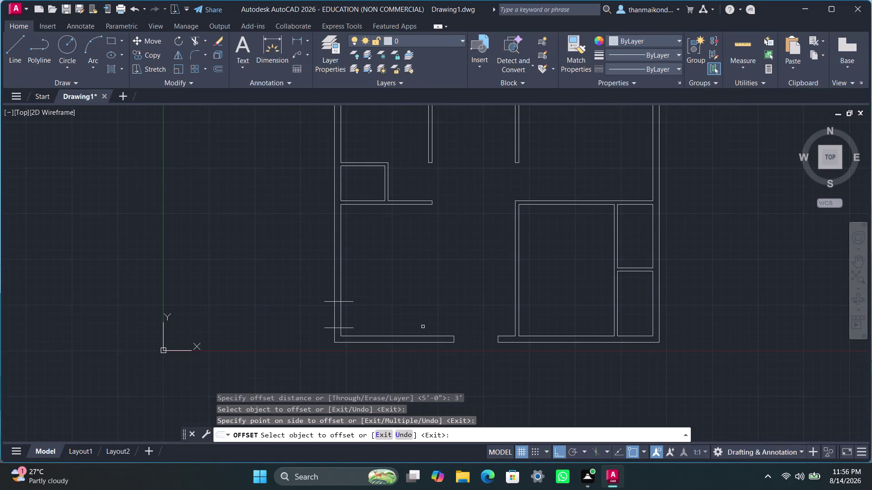
scroll(down, 3)
middle_drag(423, 327, 384, 326)
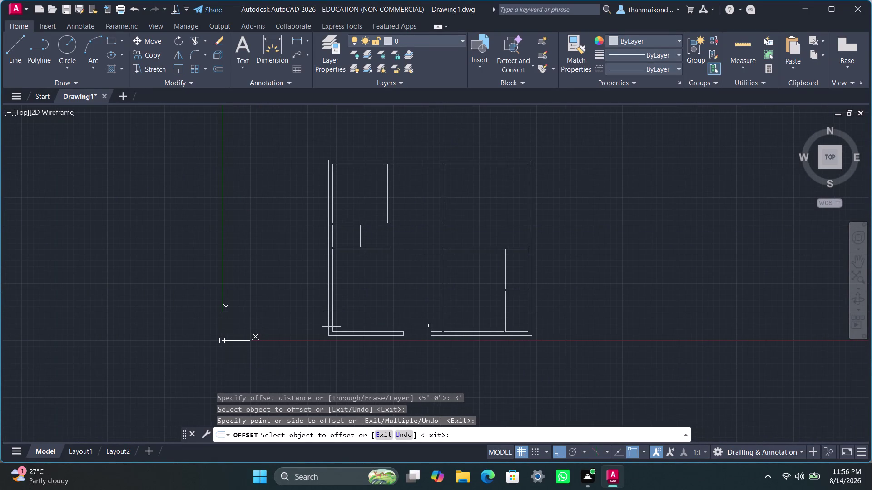
Start another line, then cancel back to an empty command line.
key(space)
key(l)
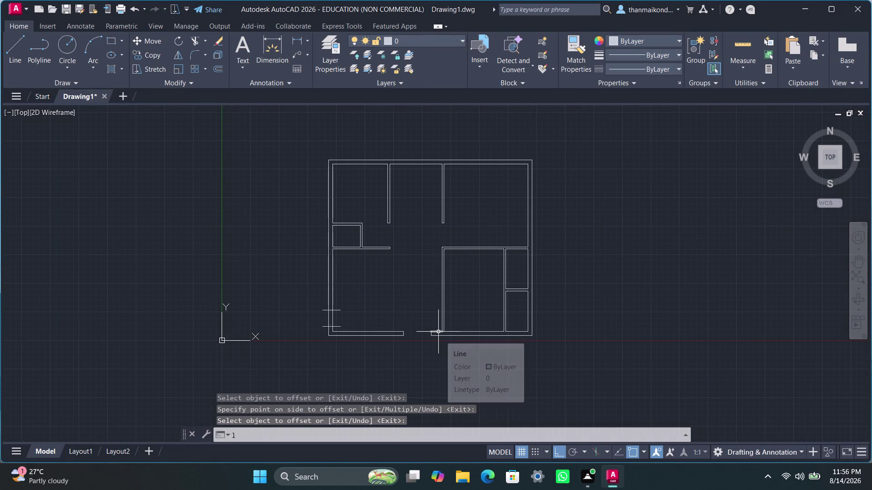
key(Escape)
key(Escape)
key(Escape)
key(Escape)
Draw a short line near the lower-right room's wall, then cancel.
text(li)
text(n)
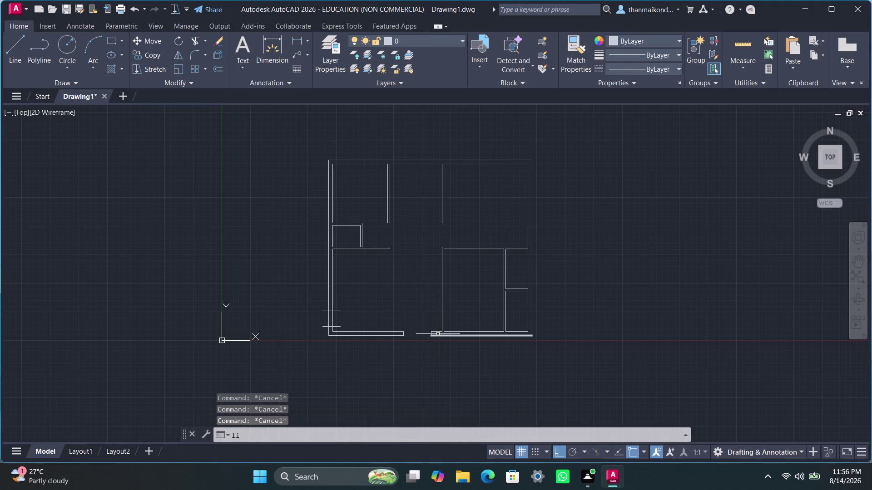
text(e)
key(Return)
click(436, 324)
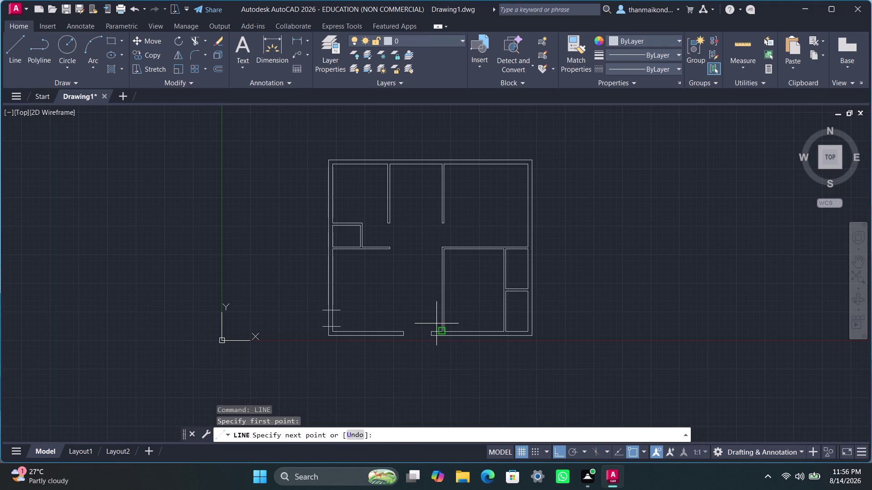
click(455, 325)
key(Escape)
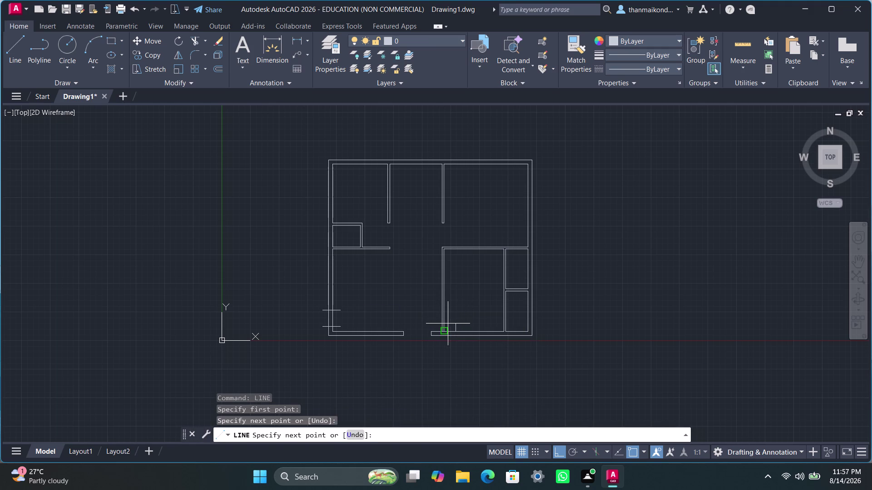
key(Escape)
key(Escape)
scroll(up, 3)
Draw a three-sided marker with a 3' segment beside the right room's left wall.
text(li)
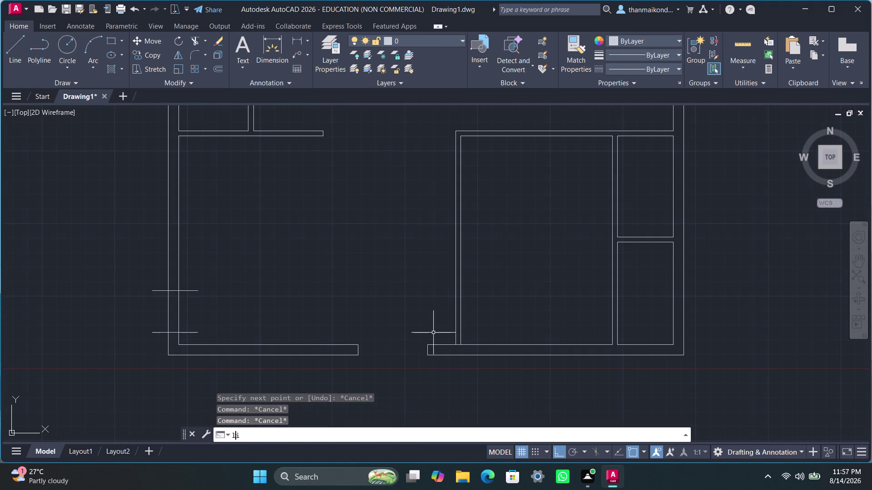
text(ne)
key(Return)
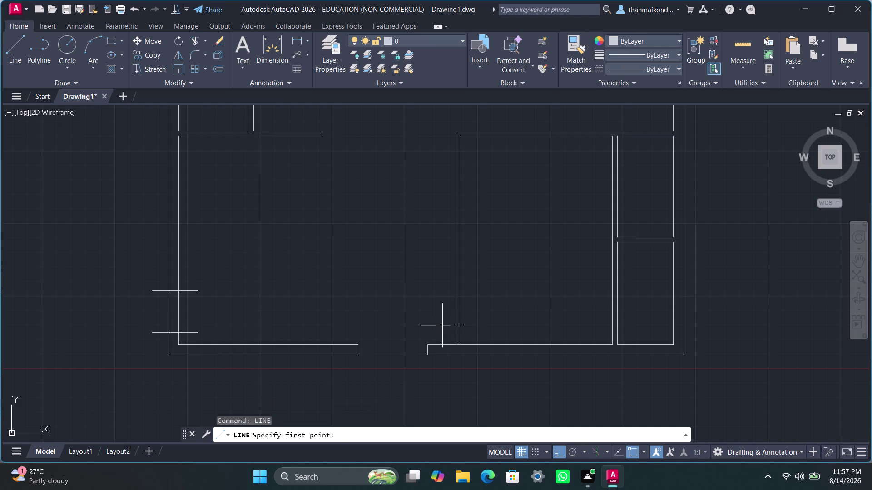
click(435, 330)
click(478, 330)
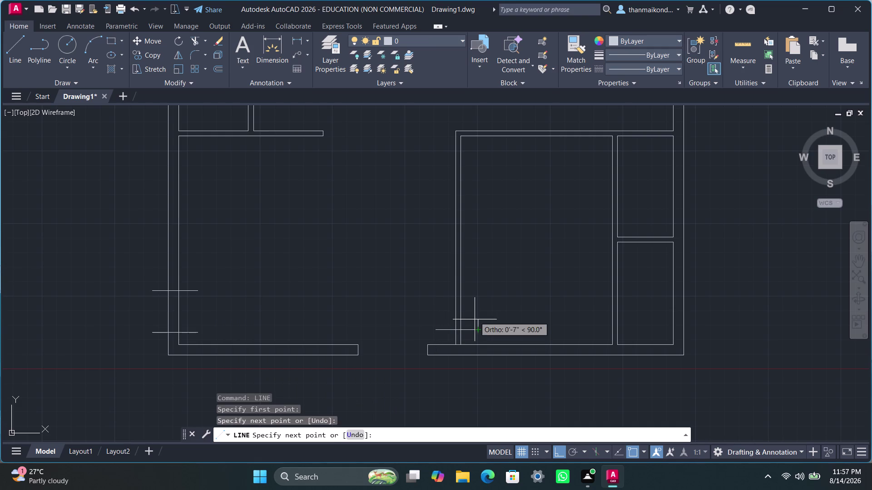
text(3')
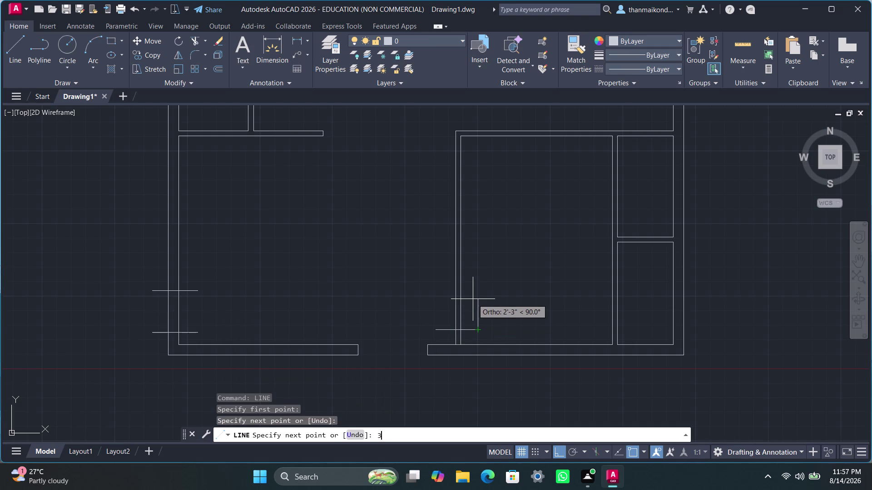
key(Return)
click(433, 296)
key(Escape)
key(Escape)
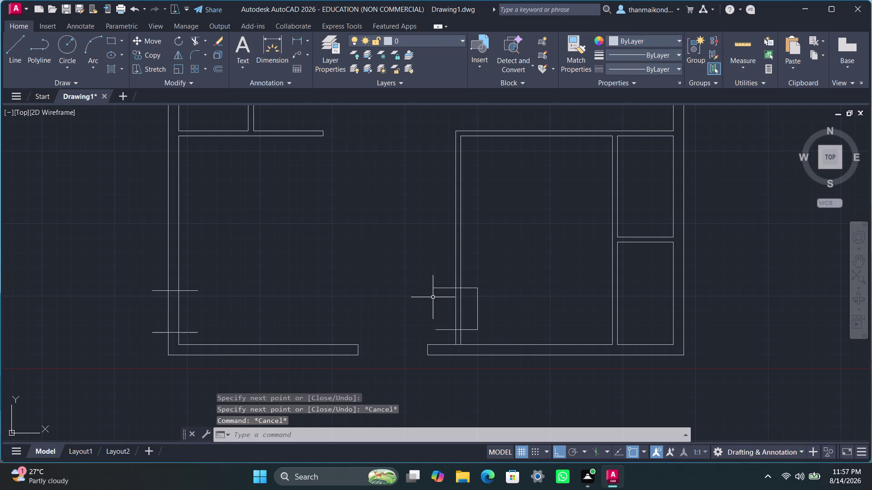
key(Escape)
key(Escape)
text(trim)
key(Return)
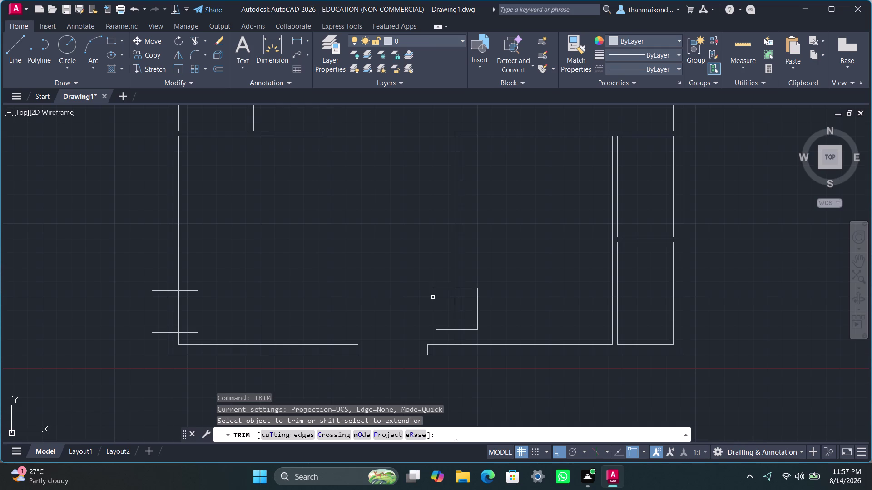
Cut the doorway through the right room's left wall and clear its marker lines and stub.
drag(458, 306, 482, 311)
drag(443, 311, 490, 317)
drag(470, 325, 474, 335)
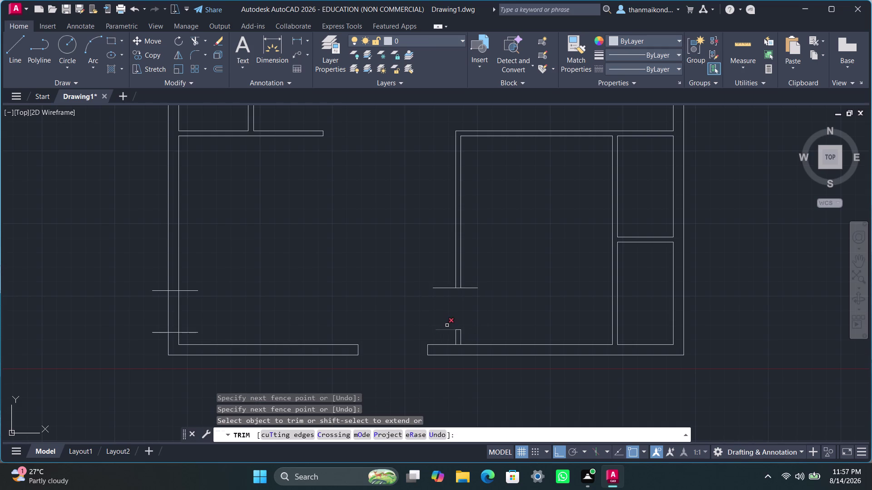
drag(447, 326, 440, 335)
drag(445, 283, 453, 296)
drag(482, 283, 475, 293)
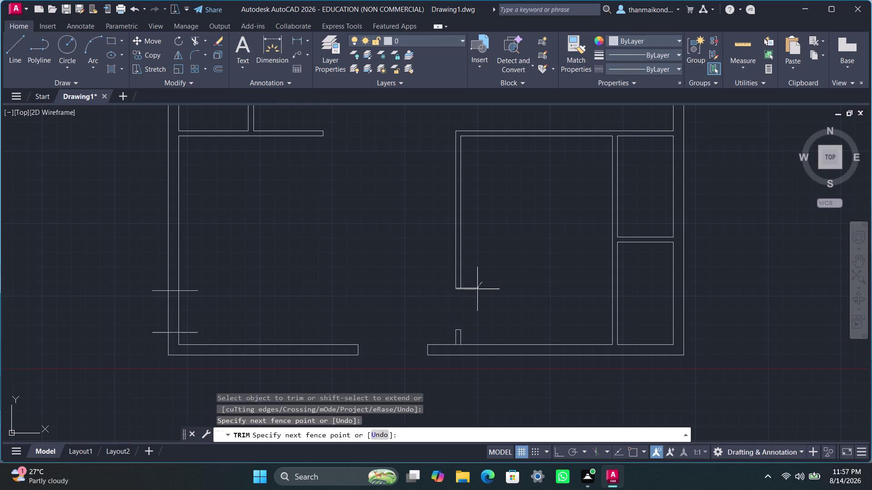
drag(475, 294, 473, 299)
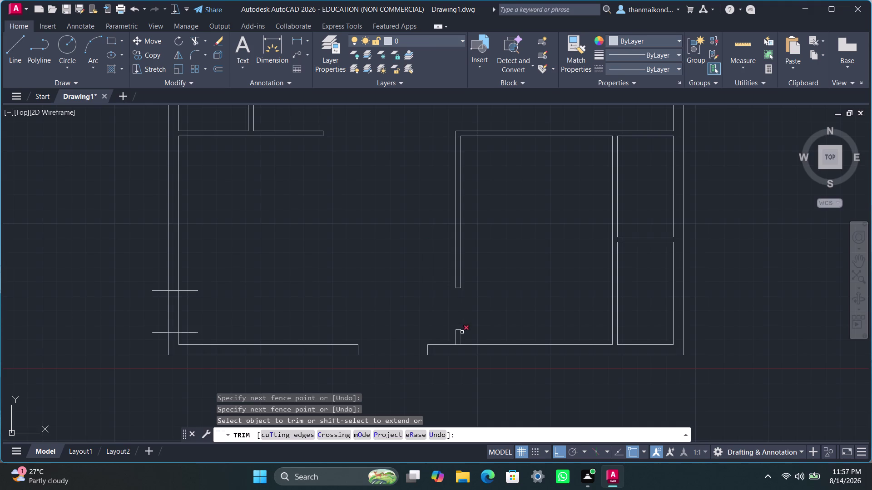
scroll(up, 3)
drag(461, 327, 463, 348)
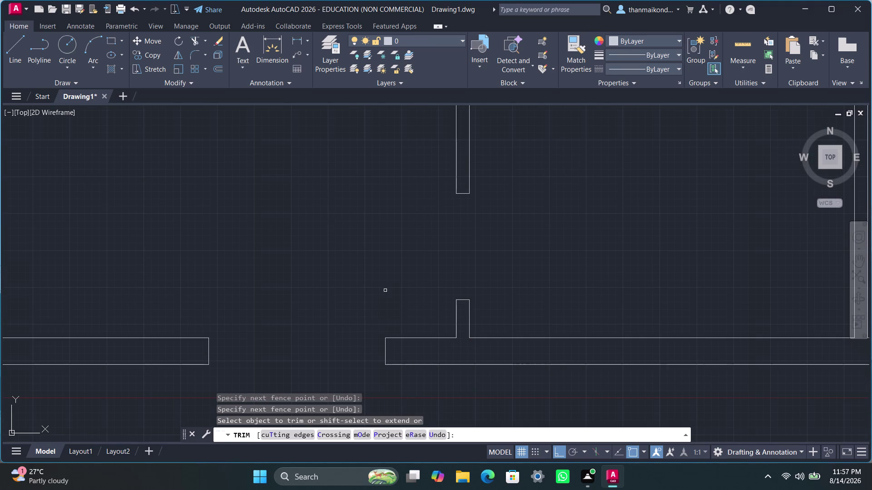
scroll(down, 3)
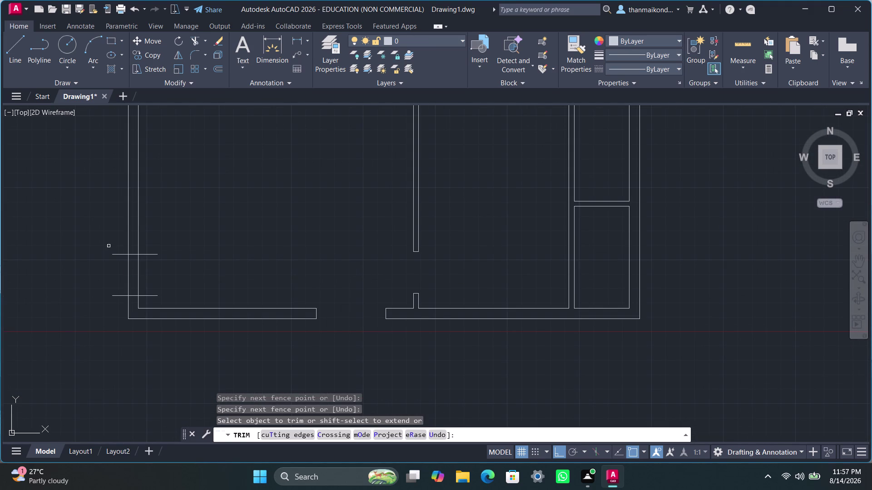
Cut the door opening in the left outer wall and remove its marker lines.
drag(119, 245, 116, 307)
drag(151, 240, 151, 280)
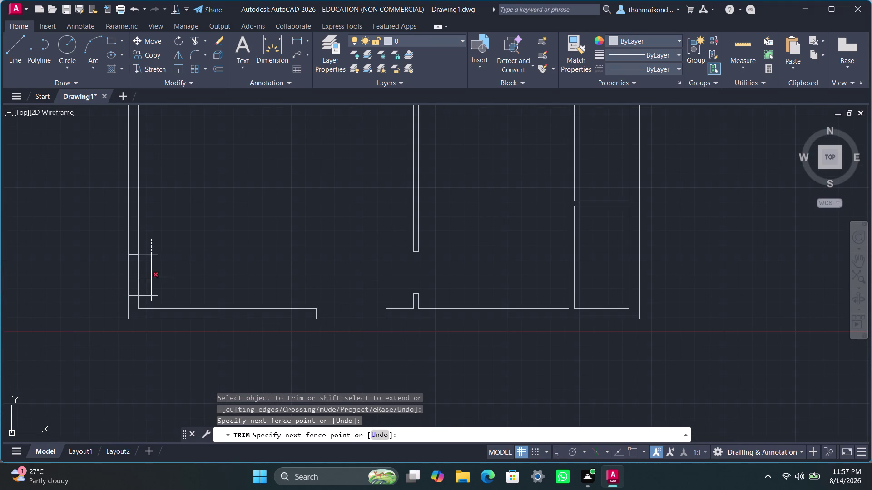
drag(152, 279, 152, 301)
drag(151, 274, 105, 276)
scroll(down, 3)
scroll(down, 3)
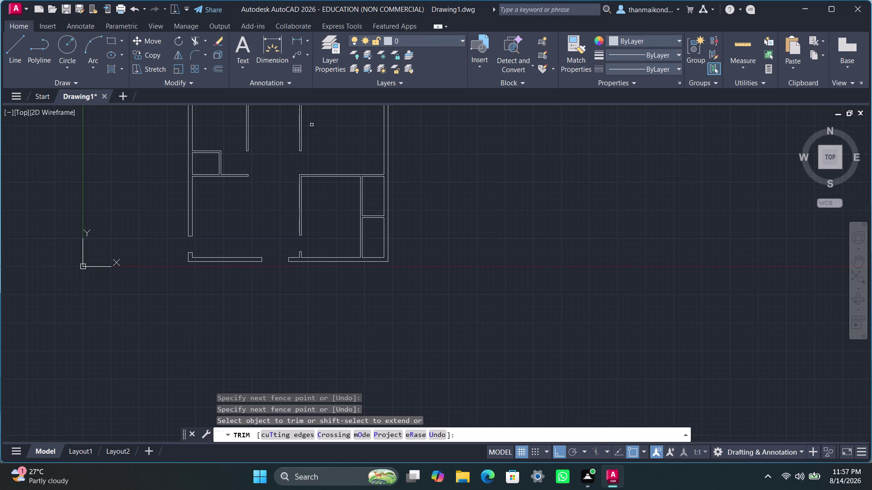
Pan and zoom onto the two small right-side rooms, then end TRIM.
scroll(down, 3)
middle_drag(196, 235, 219, 273)
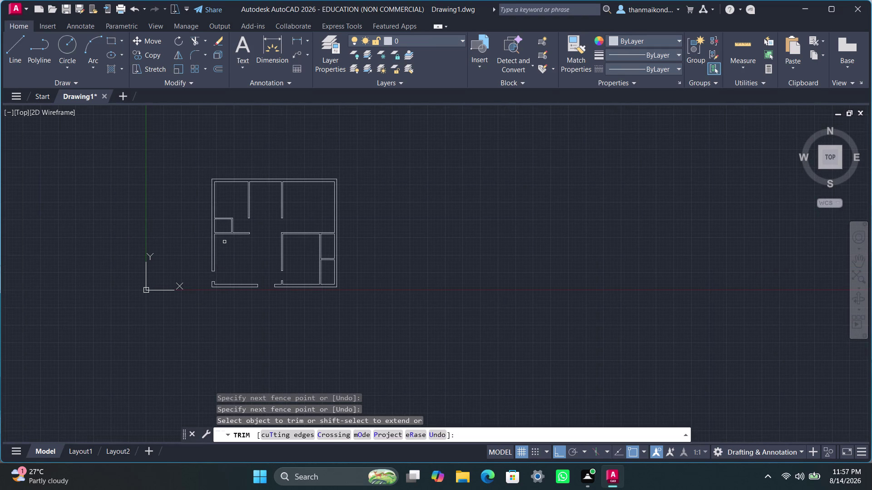
middle_drag(255, 273, 254, 302)
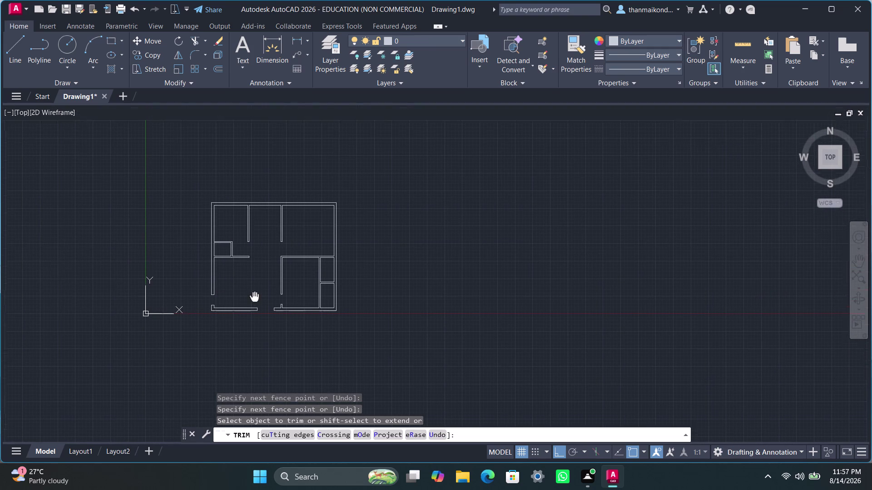
middle_drag(254, 302, 251, 320)
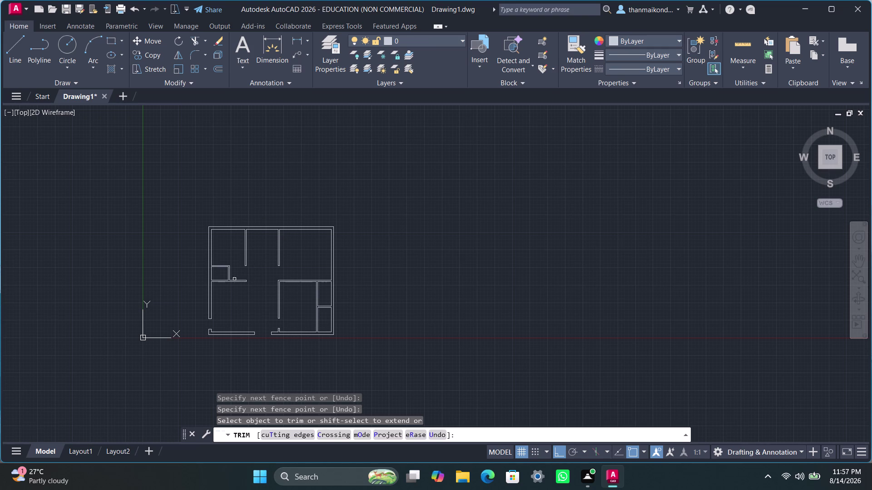
middle_drag(239, 283, 215, 256)
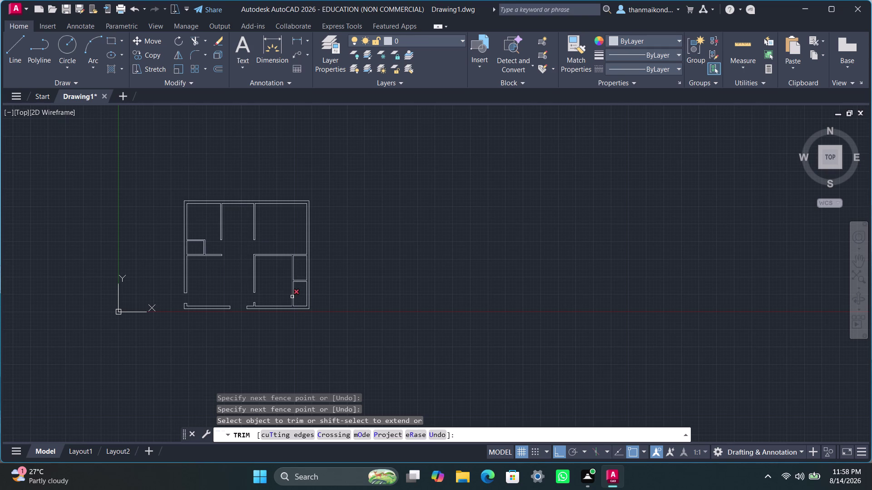
key(space)
scroll(up, 3)
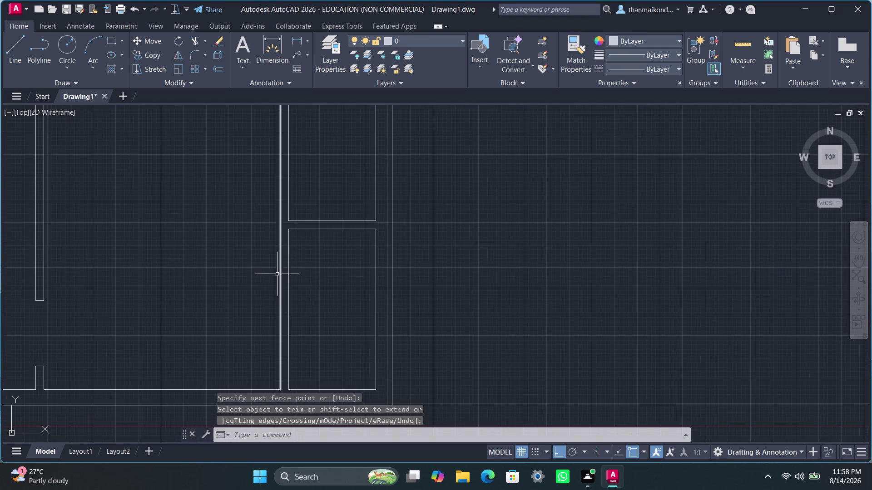
Draw a 2'6" door marker on the lower small room's wall with LINE.
text(line)
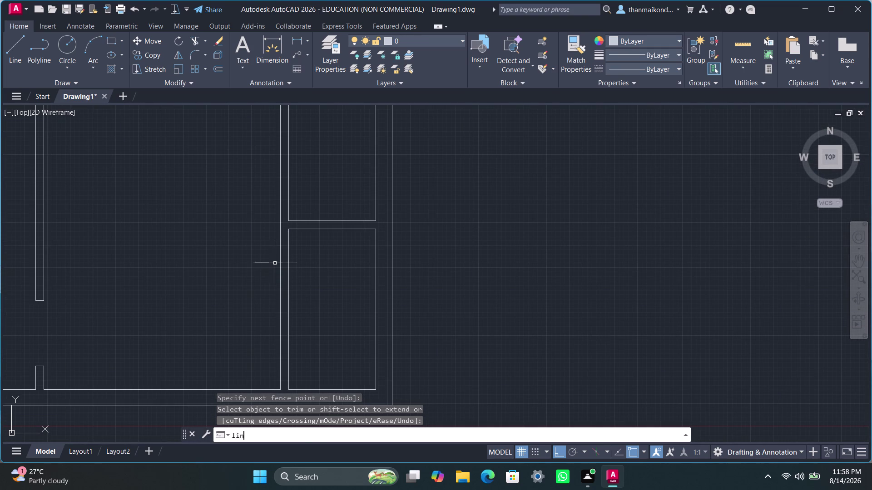
key(Return)
click(264, 247)
click(301, 245)
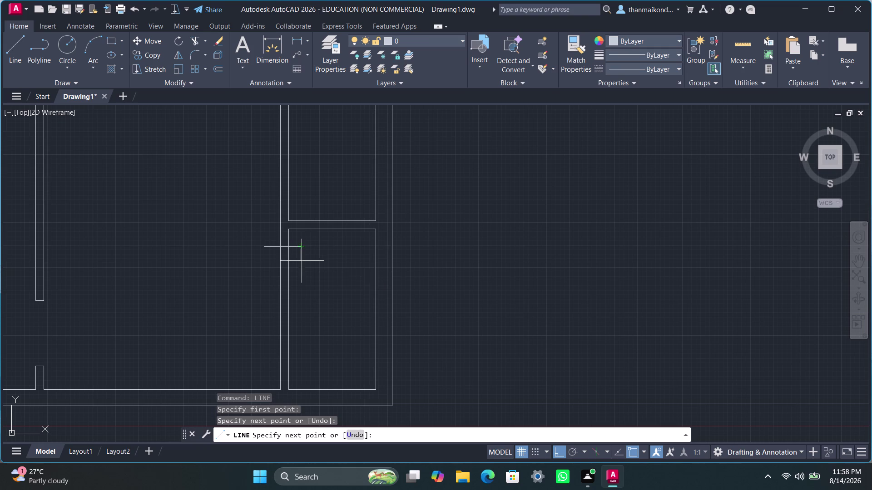
text(2')
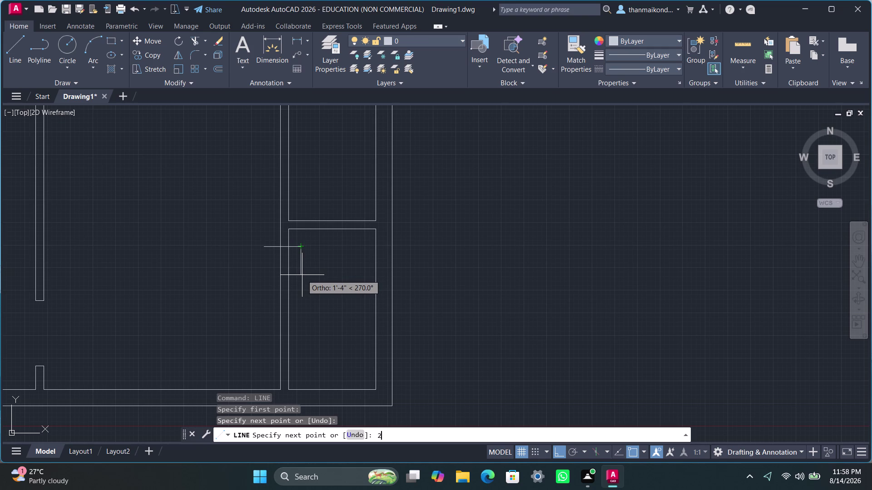
text(6")
key(Return)
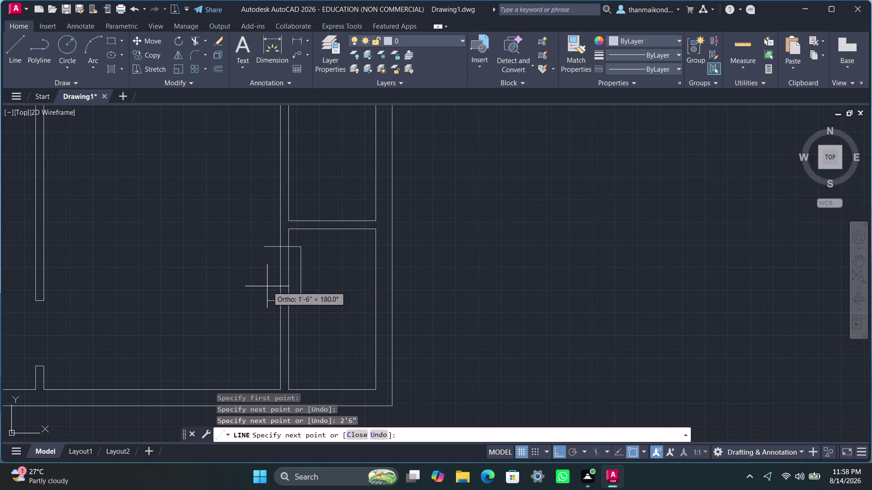
click(267, 287)
key(Escape)
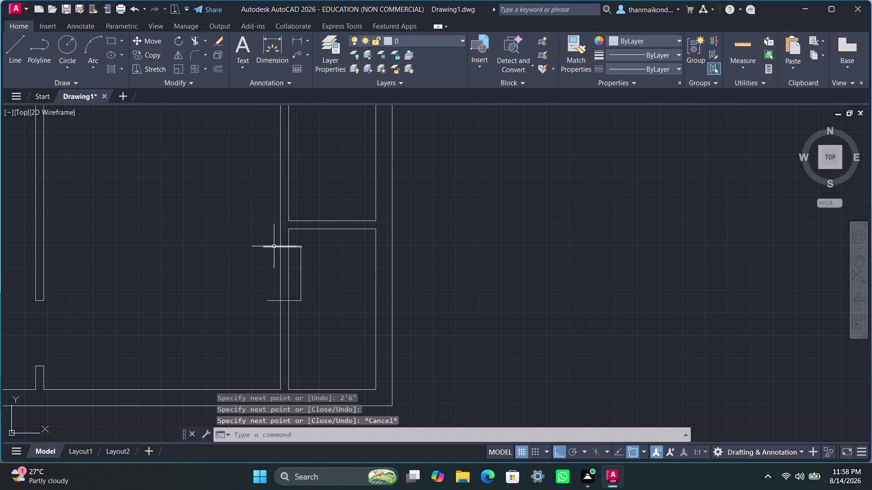
scroll(down, 3)
Draw a three-sided 2'6" door marker across the upper small room's top wall.
middle_drag(276, 246, 277, 285)
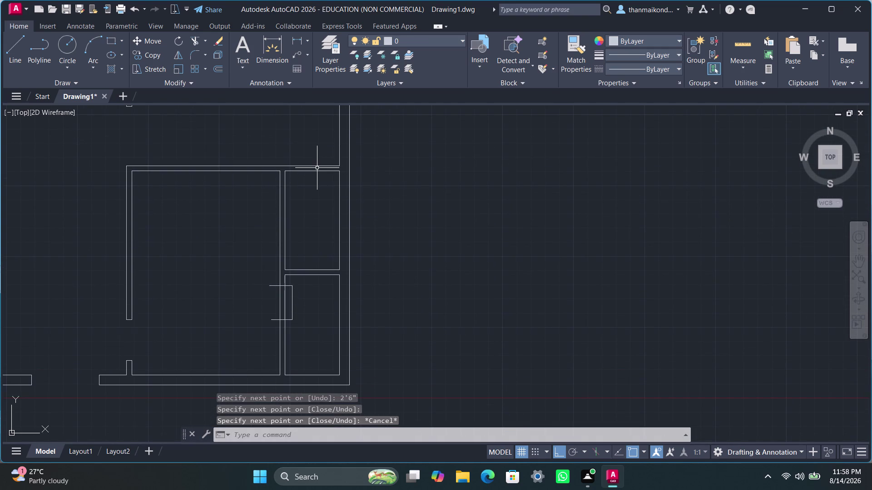
key(l)
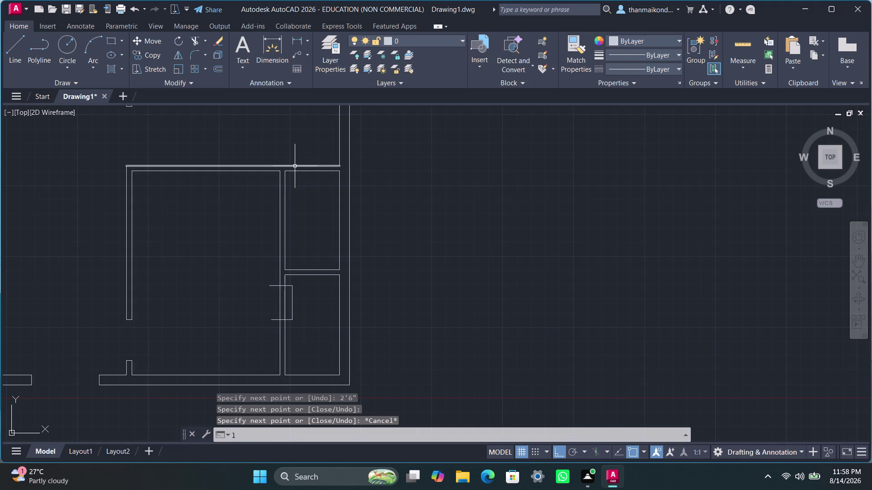
click(293, 159)
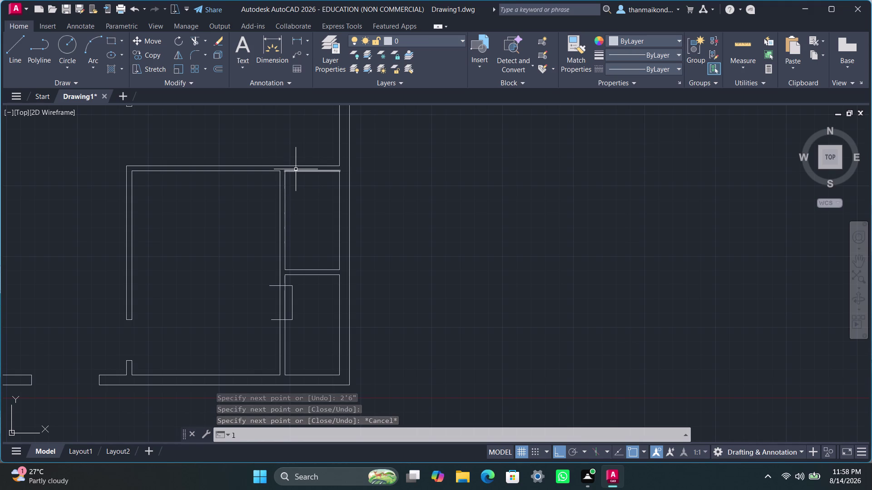
key(i)
text(ne)
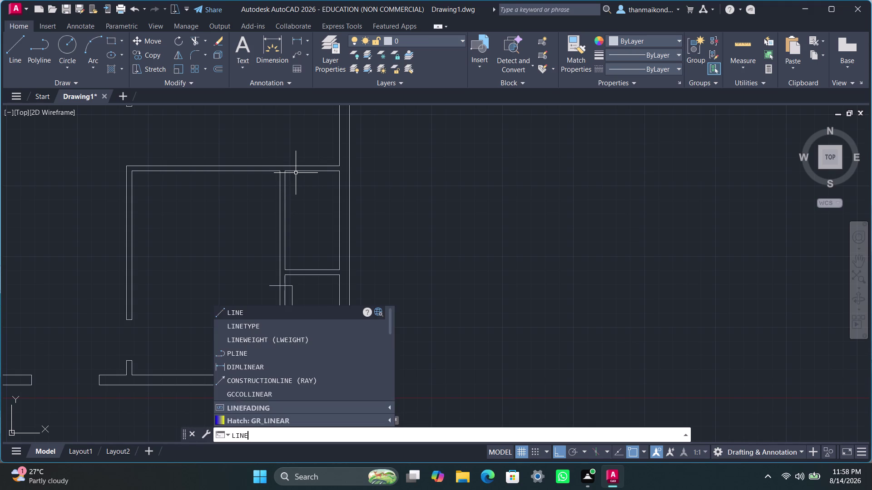
key(Return)
click(292, 155)
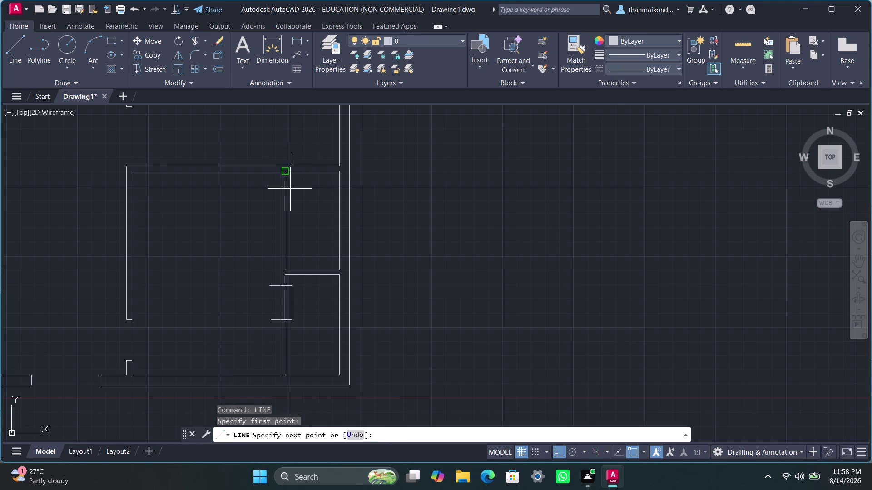
click(291, 189)
key(ctrl+z)
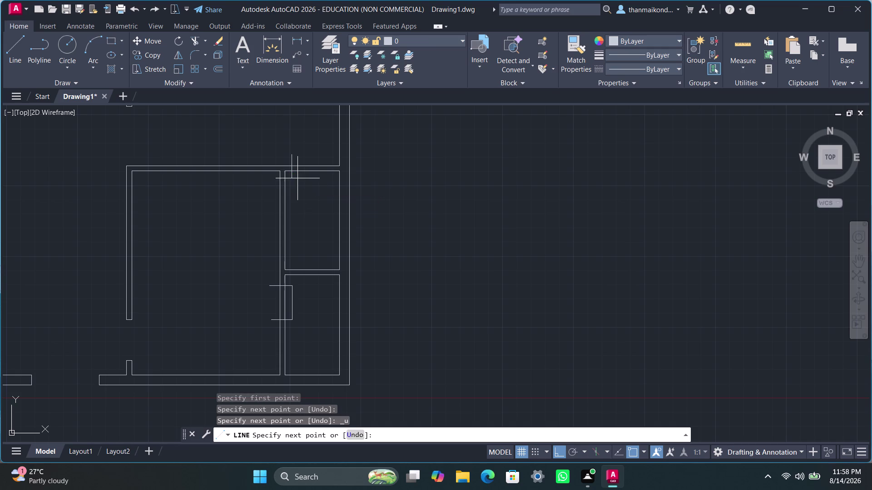
click(298, 192)
key(2)
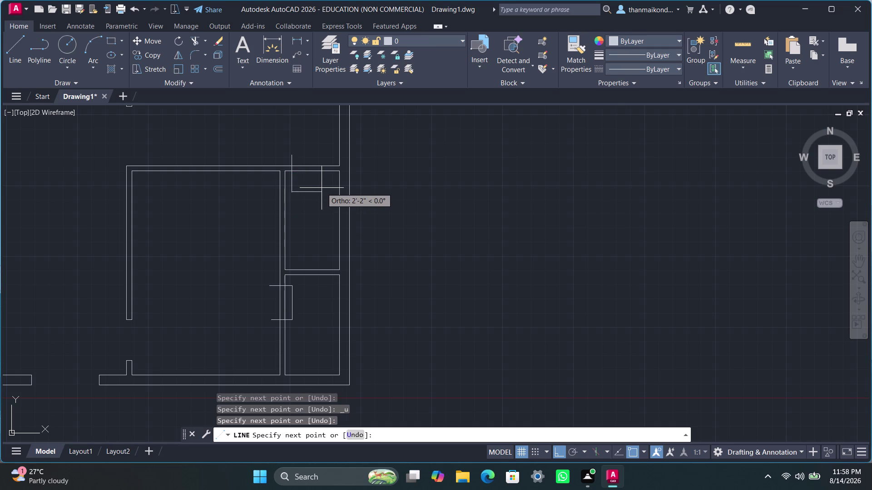
text('6)
text(")
key(Return)
click(319, 155)
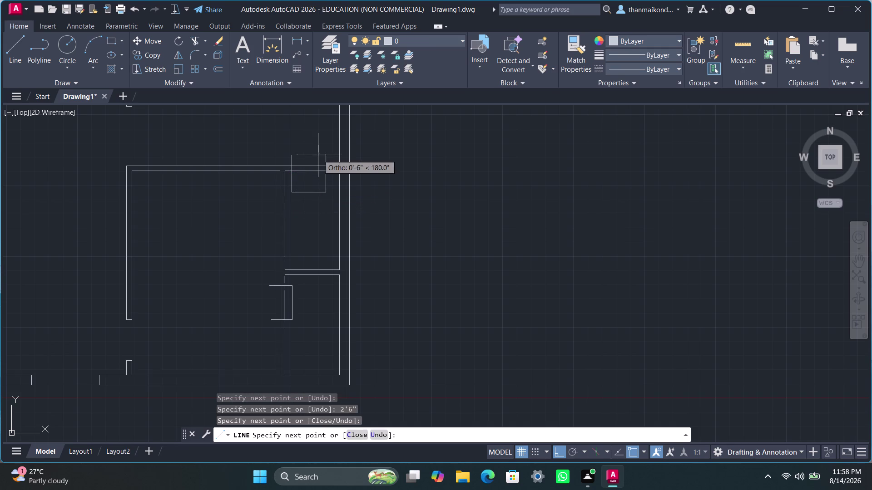
key(space)
scroll(down, 3)
middle_drag(219, 265, 257, 292)
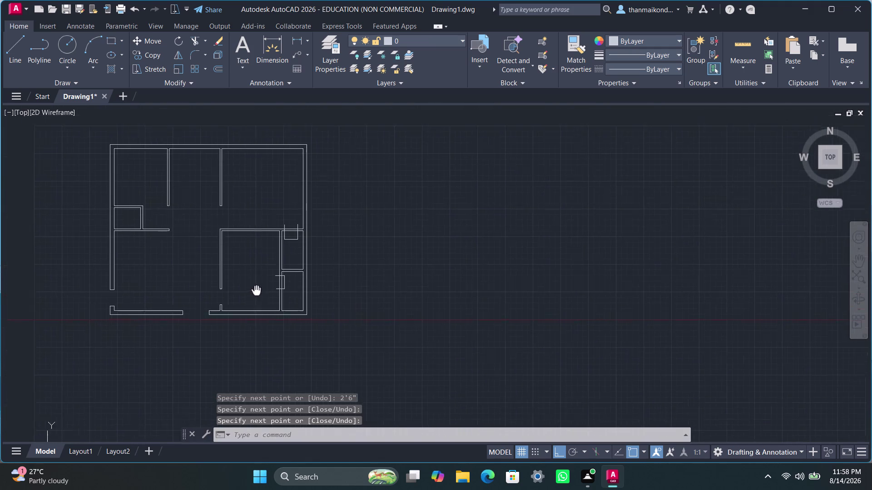
Clear any active commands and start TRIM.
middle_drag(257, 292, 258, 293)
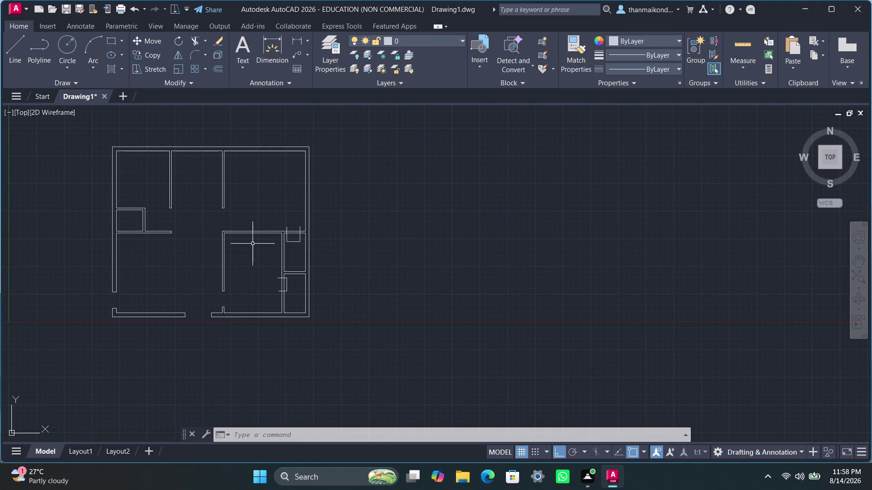
key(Escape)
key(Escape)
key(Escape)
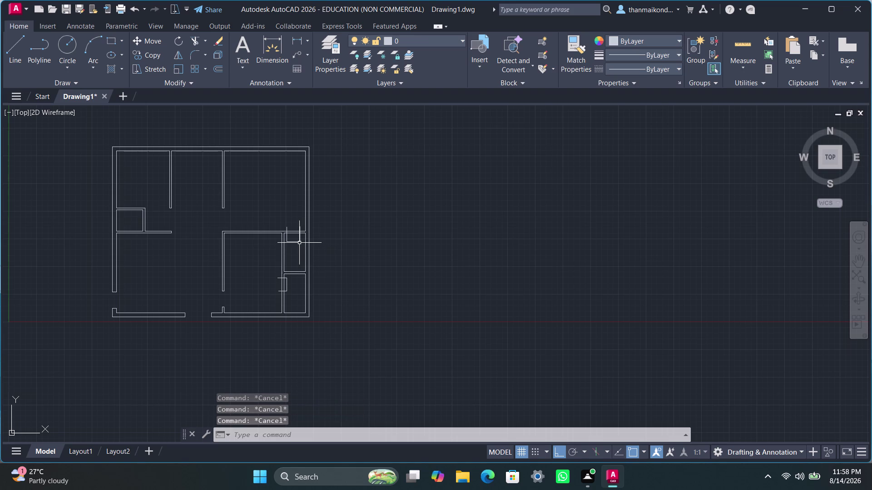
key(t)
key(r)
key(i)
key(m)
key(Return)
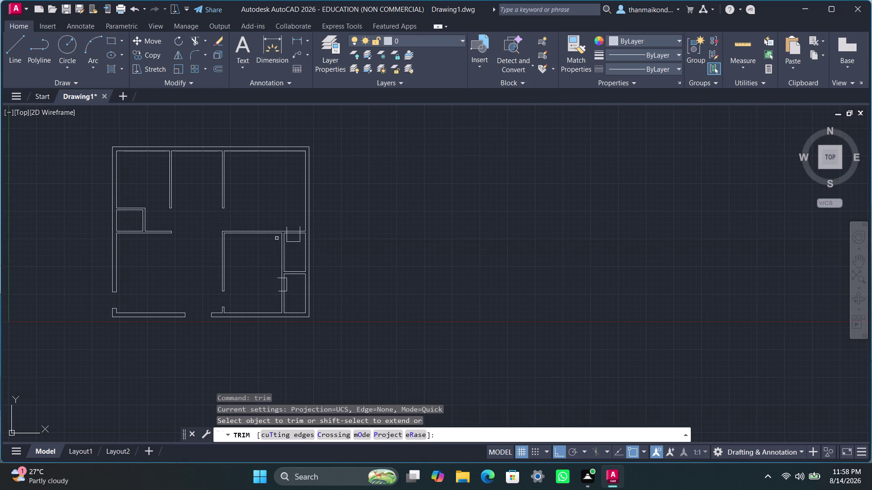
Cut the door gap through the inner room's wall lines and remove leftover lines.
scroll(up, 3)
scroll(up, 3)
drag(296, 226, 298, 284)
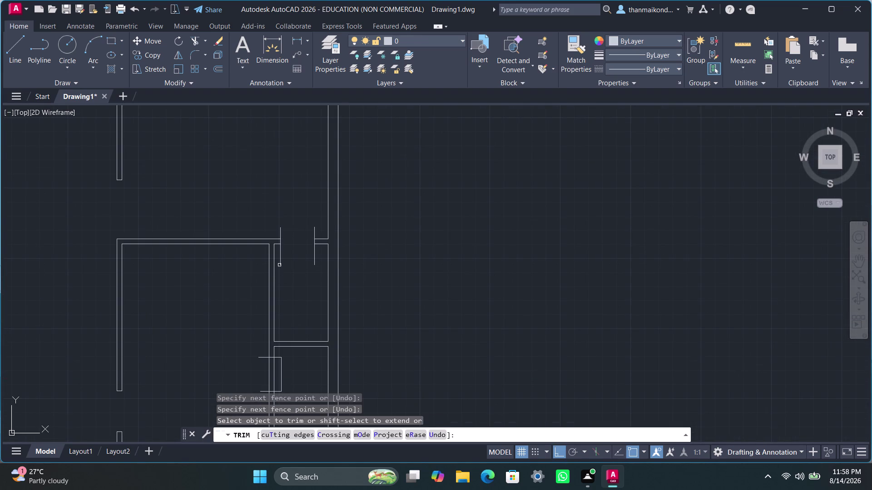
scroll(up, 3)
drag(274, 248, 294, 255)
drag(355, 245, 372, 246)
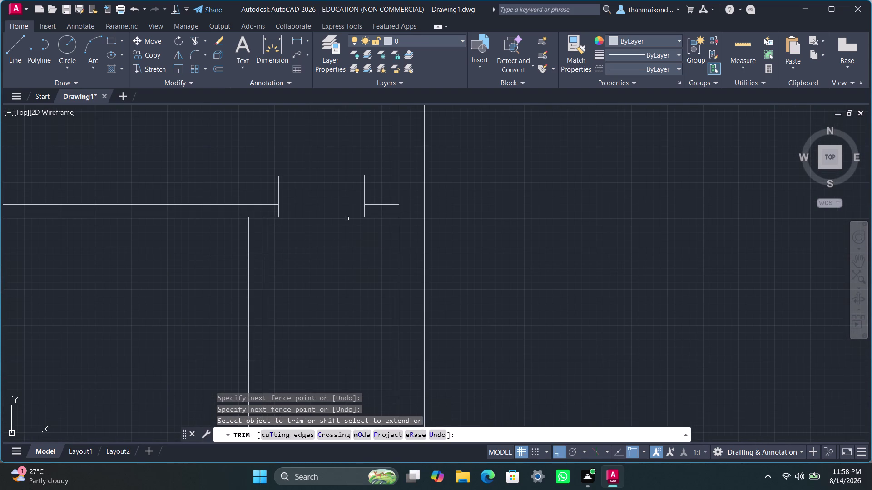
drag(375, 190, 354, 192)
drag(267, 188, 281, 192)
scroll(down, 3)
Cut the door opening in the small room's wall, clear leftovers, and end TRIM.
middle_drag(313, 269, 313, 254)
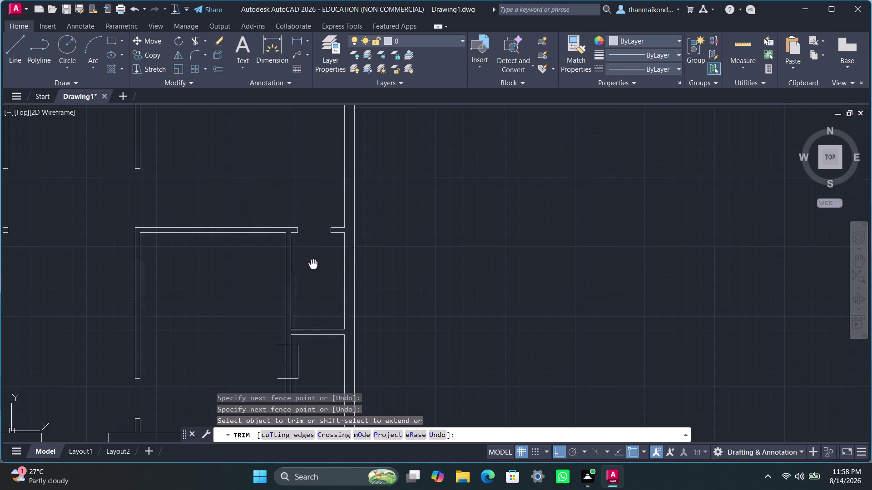
middle_drag(313, 254, 319, 208)
scroll(up, 3)
middle_drag(281, 294, 285, 263)
drag(292, 228, 290, 271)
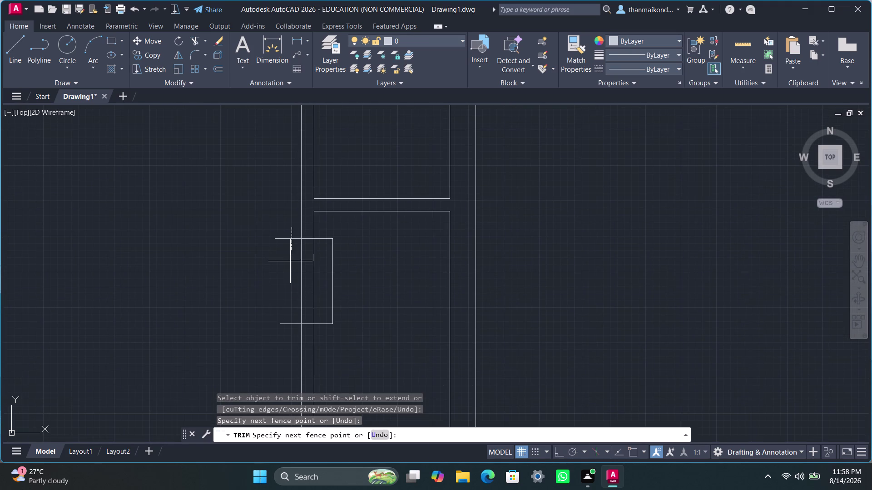
drag(290, 272, 289, 341)
drag(274, 277, 347, 279)
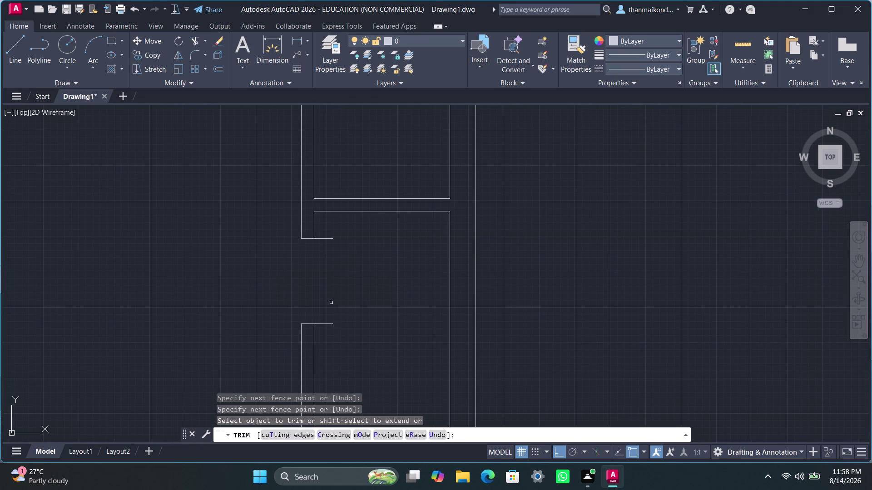
drag(325, 316, 330, 356)
drag(331, 230, 333, 251)
scroll(down, 3)
scroll(down, 3)
middle_drag(227, 288, 283, 296)
key(Escape)
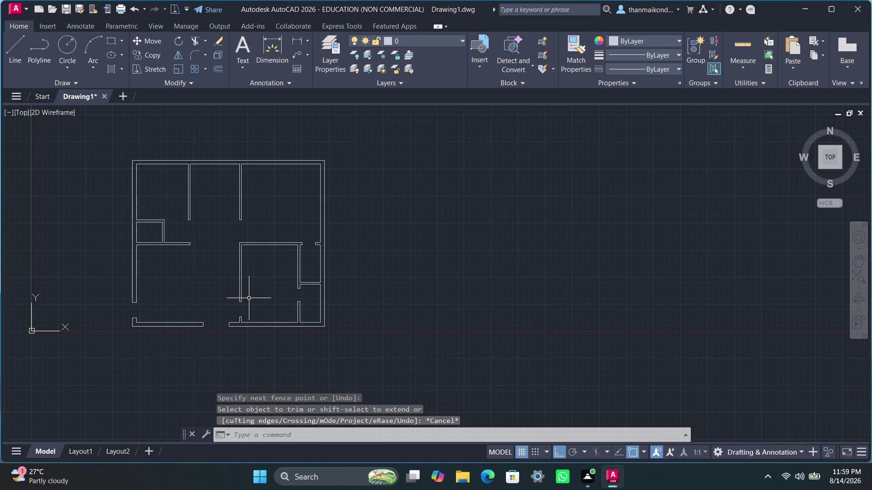
key(Escape)
key(Escape)
middle_drag(198, 269, 221, 297)
scroll(up, 3)
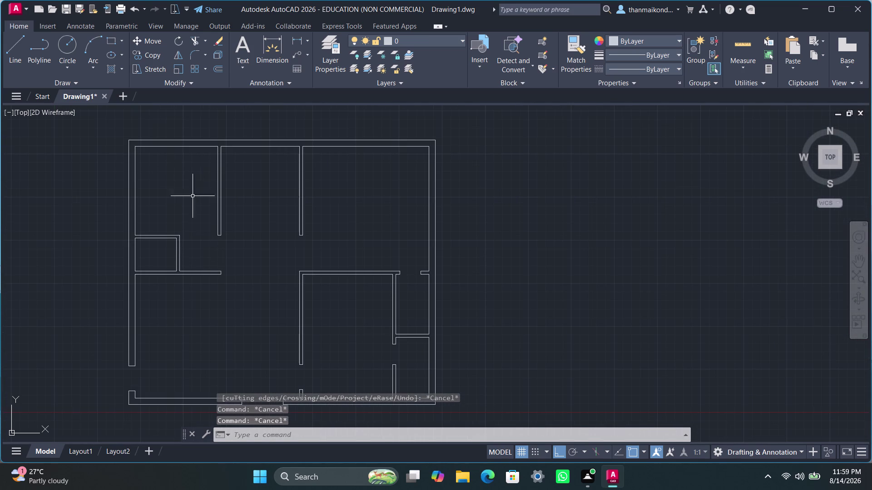
scroll(up, 3)
scroll(down, 3)
middle_drag(210, 268, 241, 245)
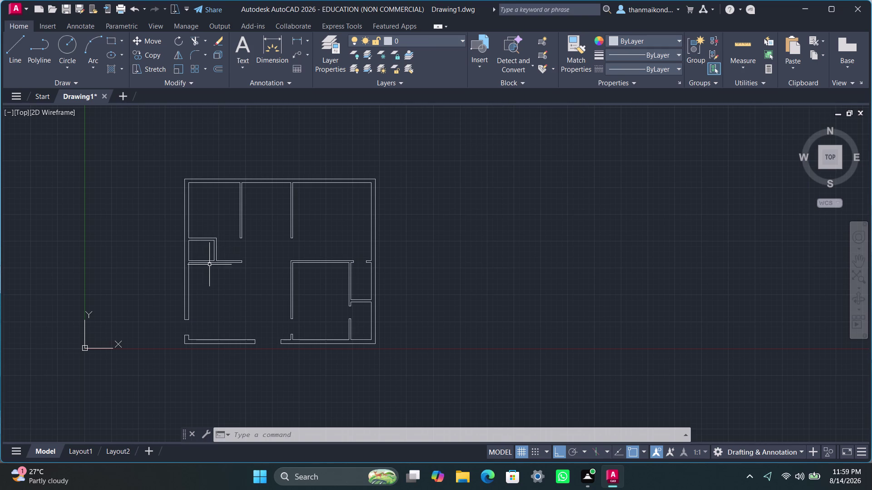
scroll(up, 3)
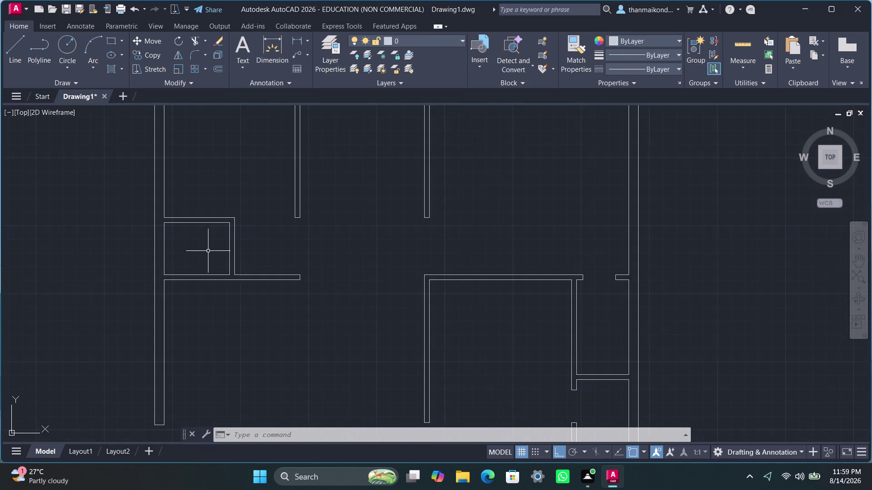
scroll(down, 3)
middle_drag(212, 281, 218, 283)
scroll(up, 3)
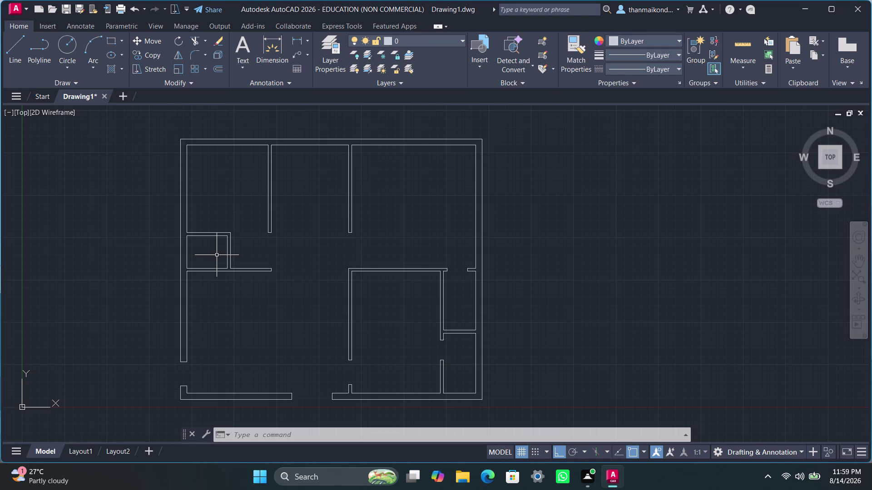
scroll(up, 3)
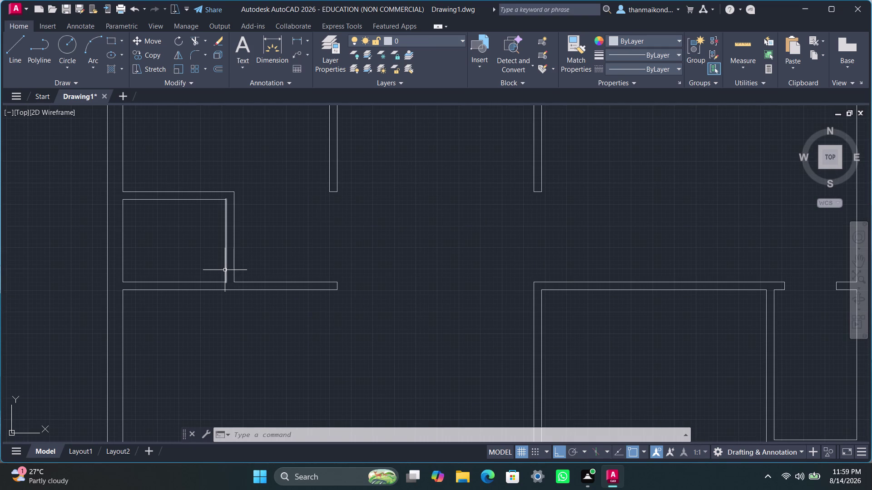
scroll(up, 3)
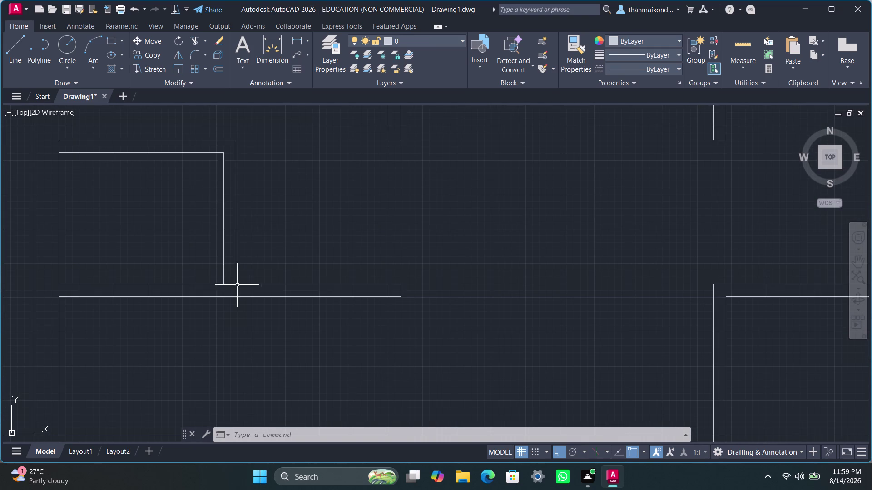
Extend the small top-left room's wall line, retrying EXTEND after a false start.
key(e)
key(x)
key(space)
key(space)
key(space)
key(space)
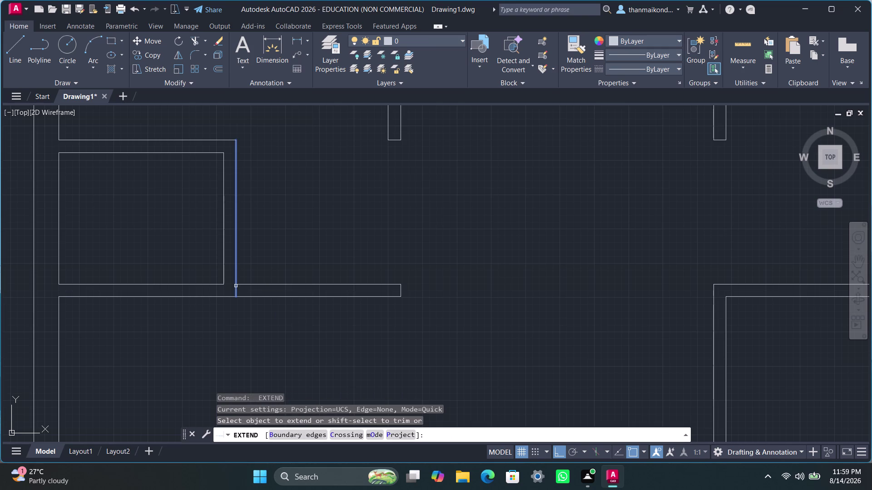
key(Escape)
key(Escape)
key(Escape)
text(ex)
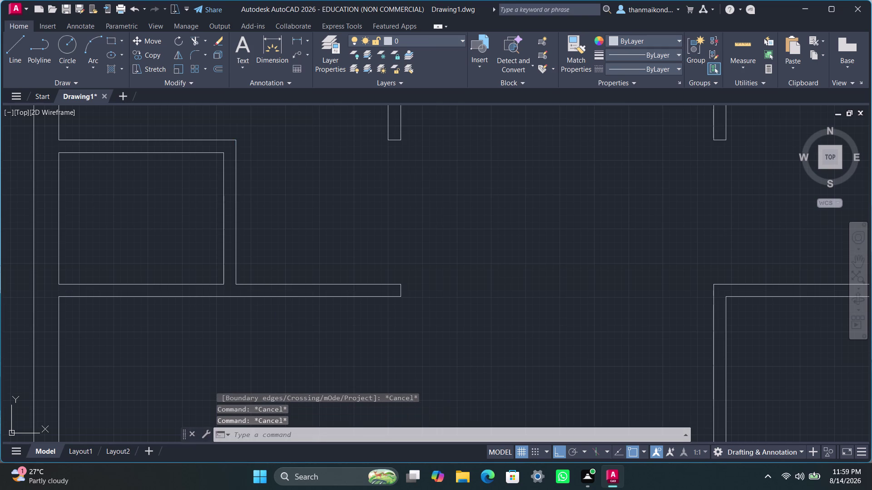
text(tend)
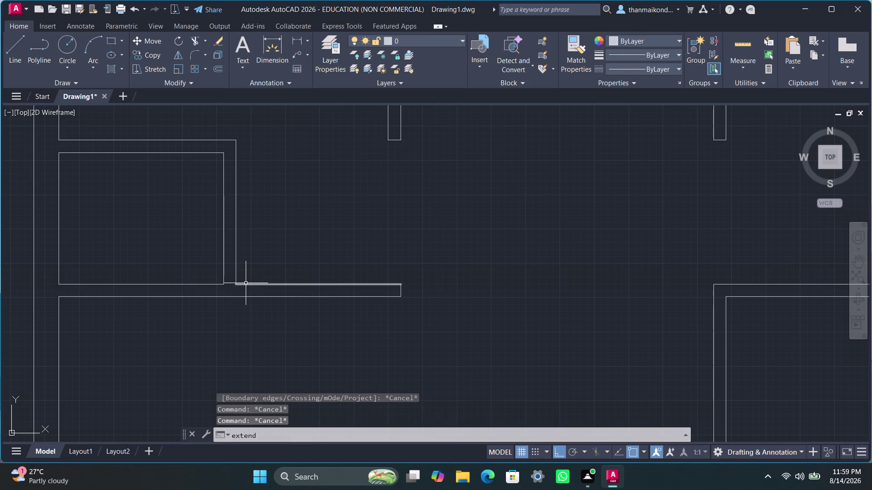
key(Return)
click(243, 284)
key(space)
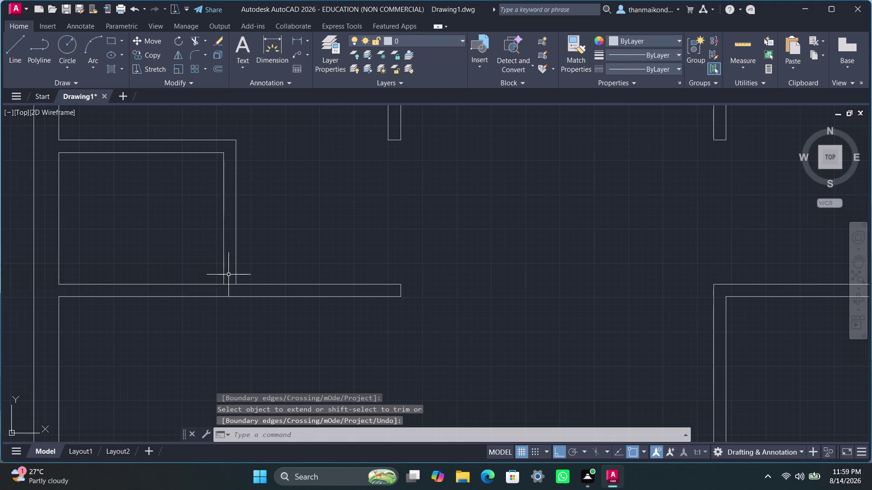
Offset the wall line 3" to mark the doorway edge.
key(o)
text(ff)
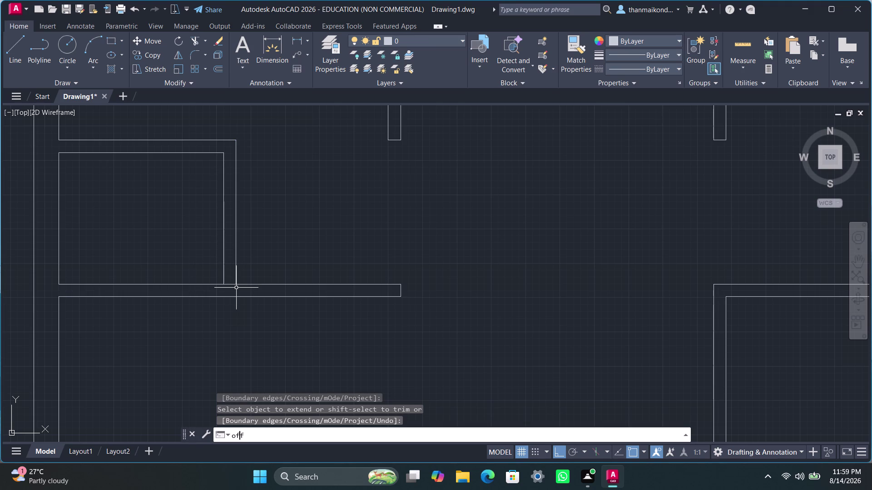
text(set)
key(Return)
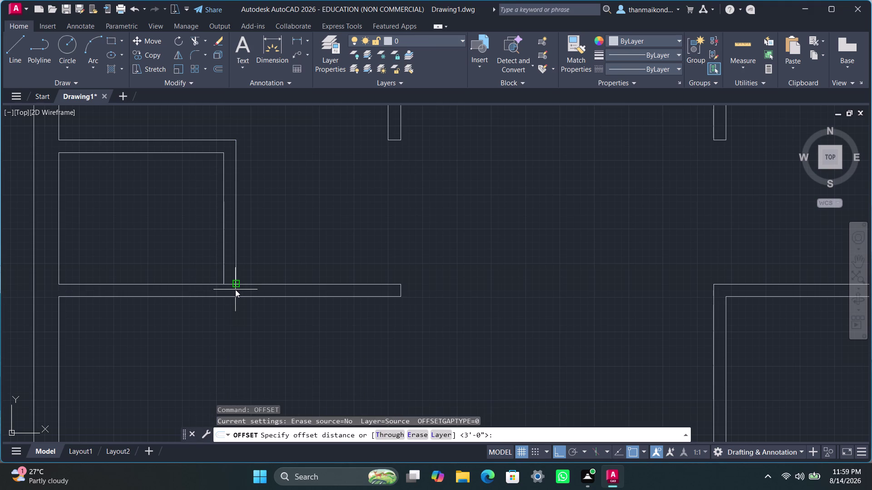
key(3)
key(apostrophe)
key(Return)
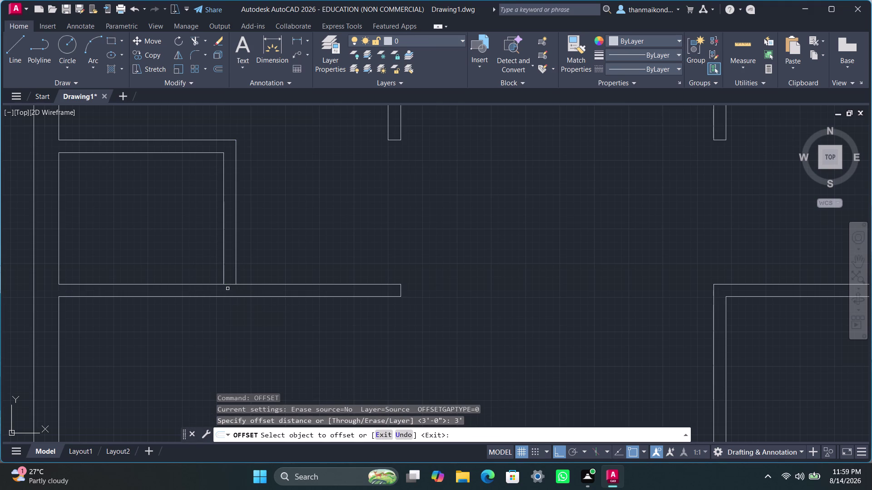
click(227, 284)
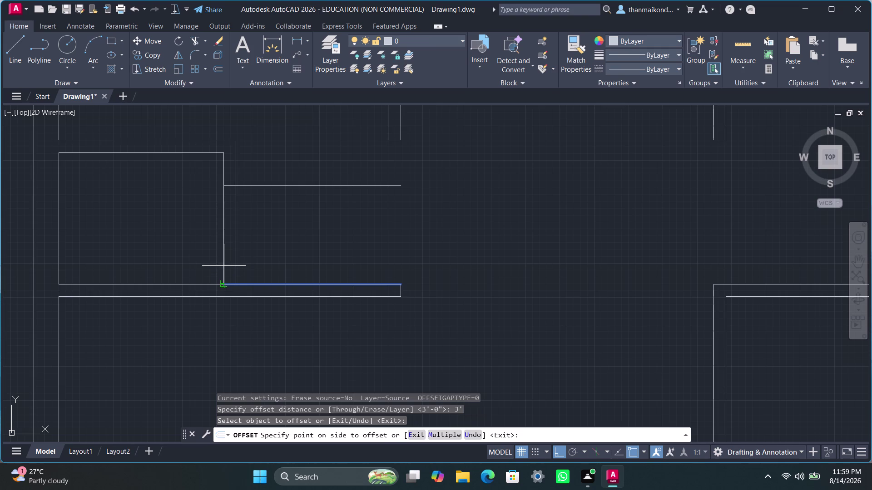
click(212, 260)
key(Escape)
key(Escape)
key(Escape)
key(Escape)
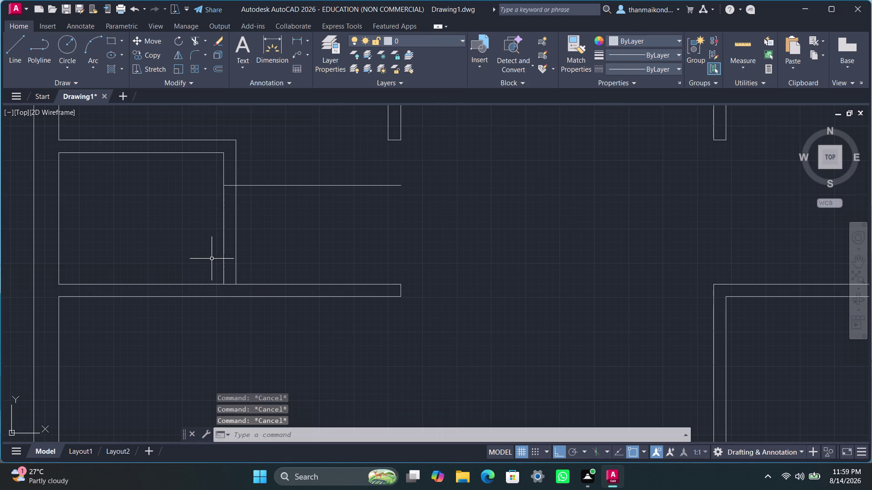
Trim the doorway out of the small room's right wall and close TRIM.
text(tri)
key(m)
key(Return)
drag(193, 248, 270, 251)
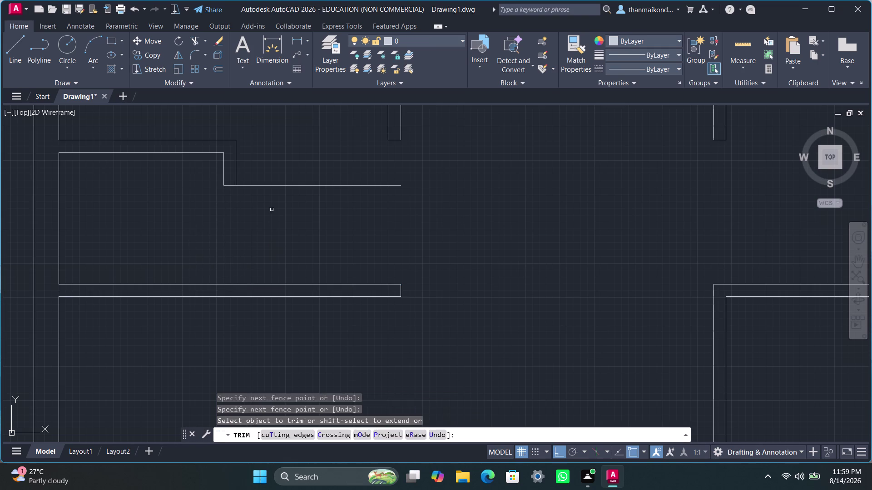
drag(272, 169, 285, 202)
scroll(down, 3)
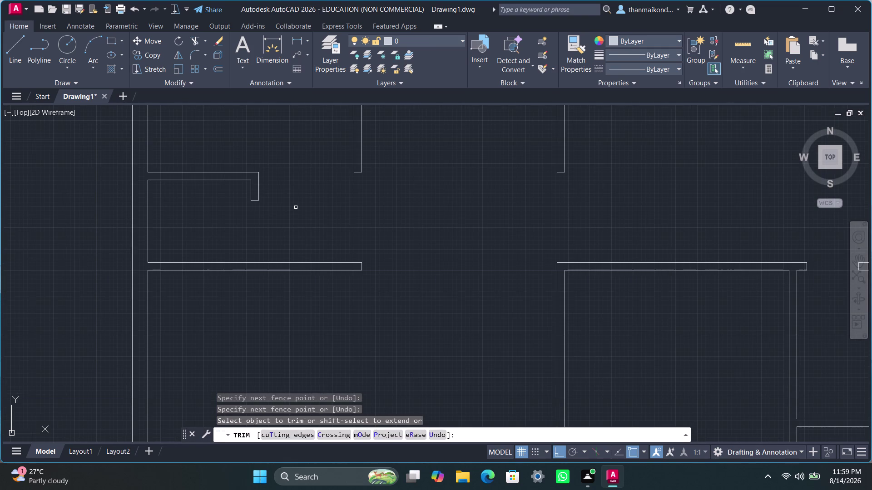
scroll(down, 3)
middle_drag(301, 217, 306, 261)
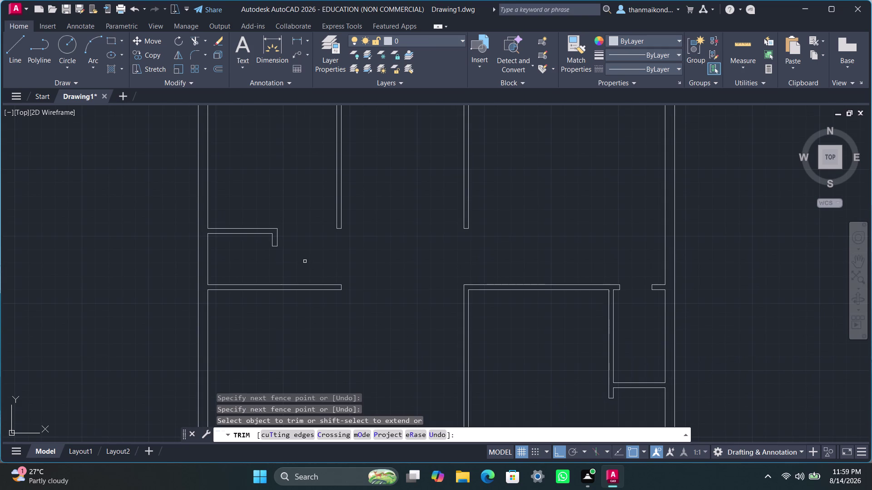
key(Escape)
key(Escape)
key(Escape)
scroll(down, 3)
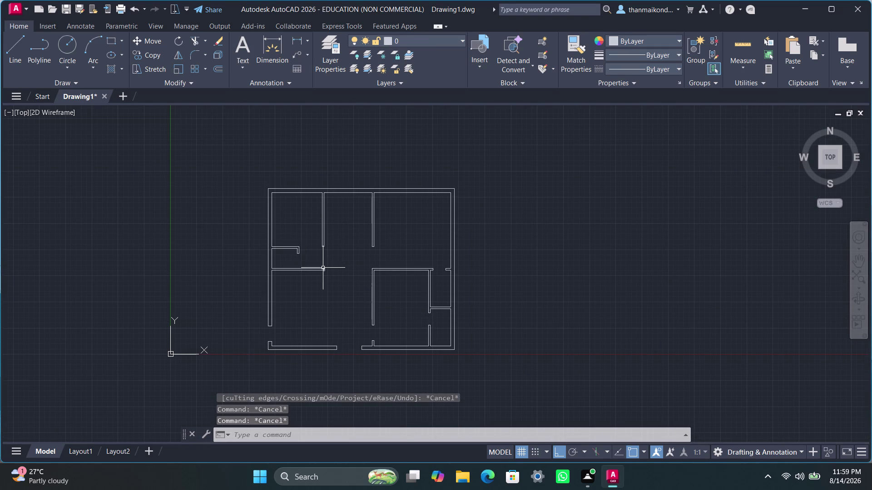
middle_drag(342, 274, 348, 247)
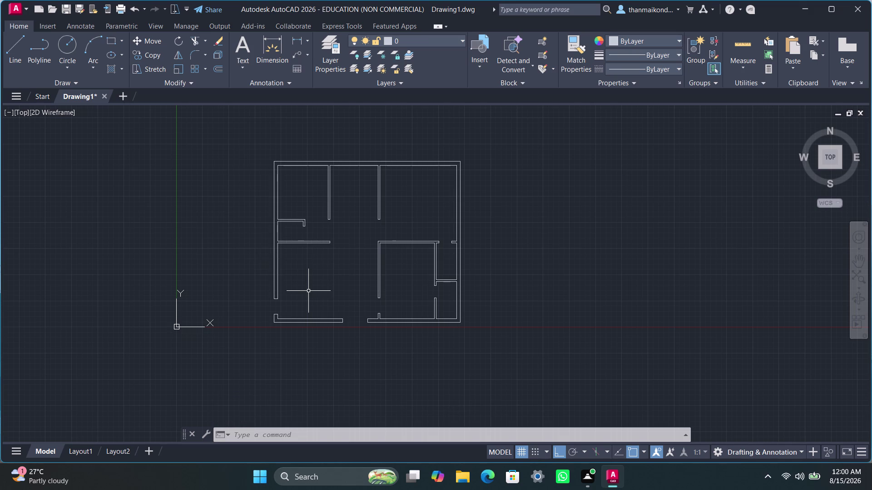
middle_drag(309, 292, 294, 285)
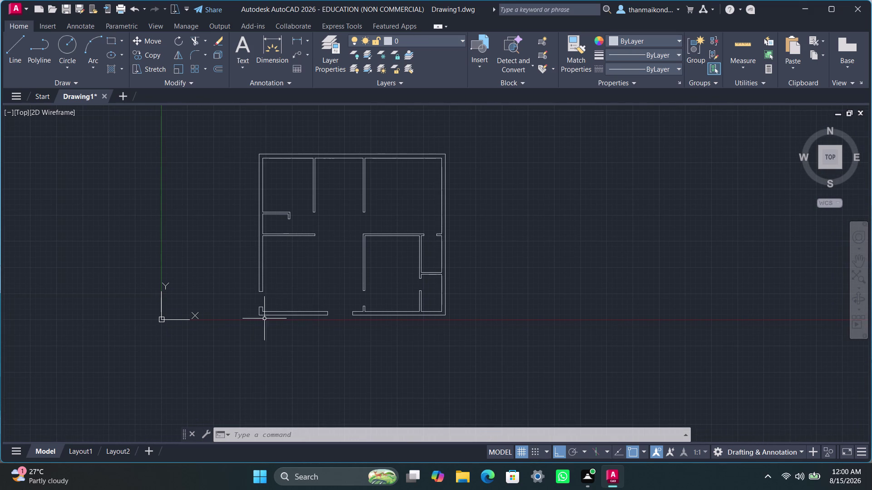